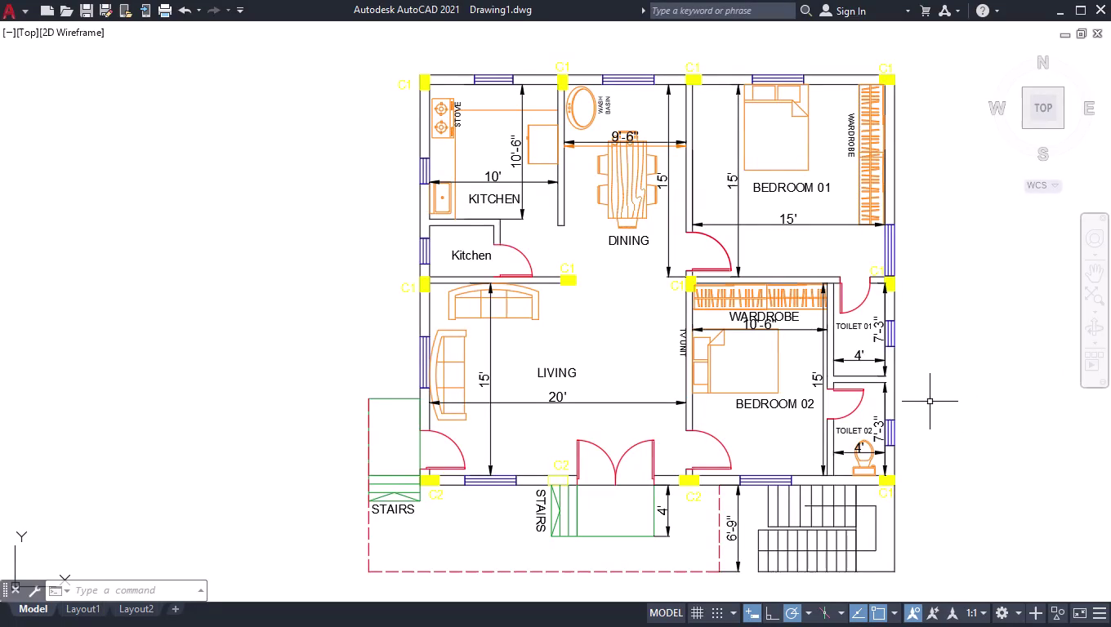
Add a 32' vertical linear dimension between the top-right and bottom-right C1 columns.
key(ctrl+0)
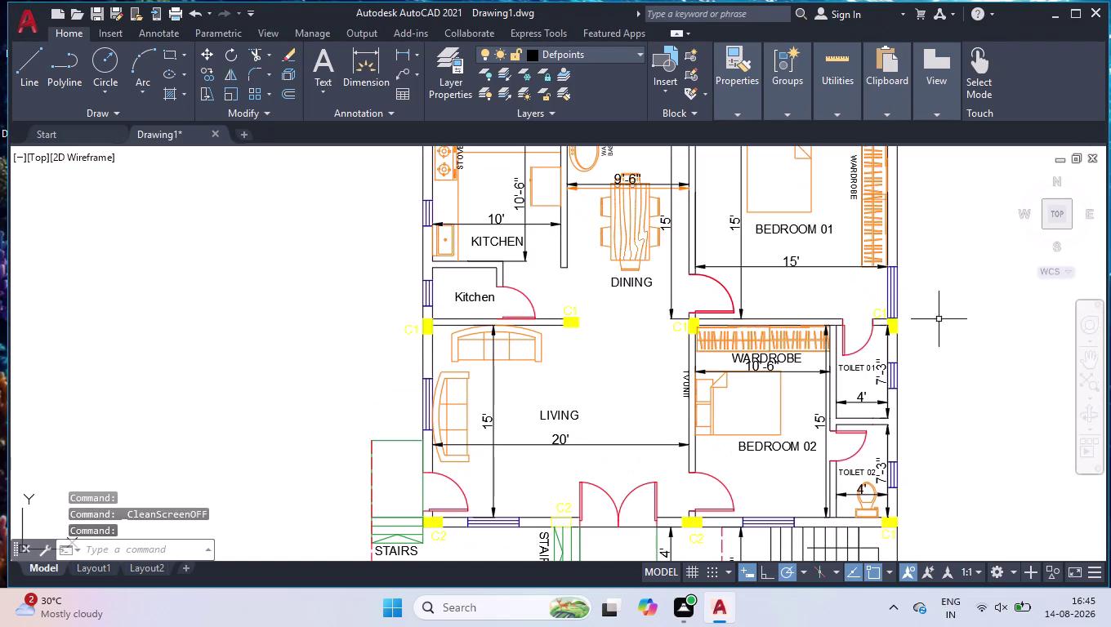
key(ctrl+0)
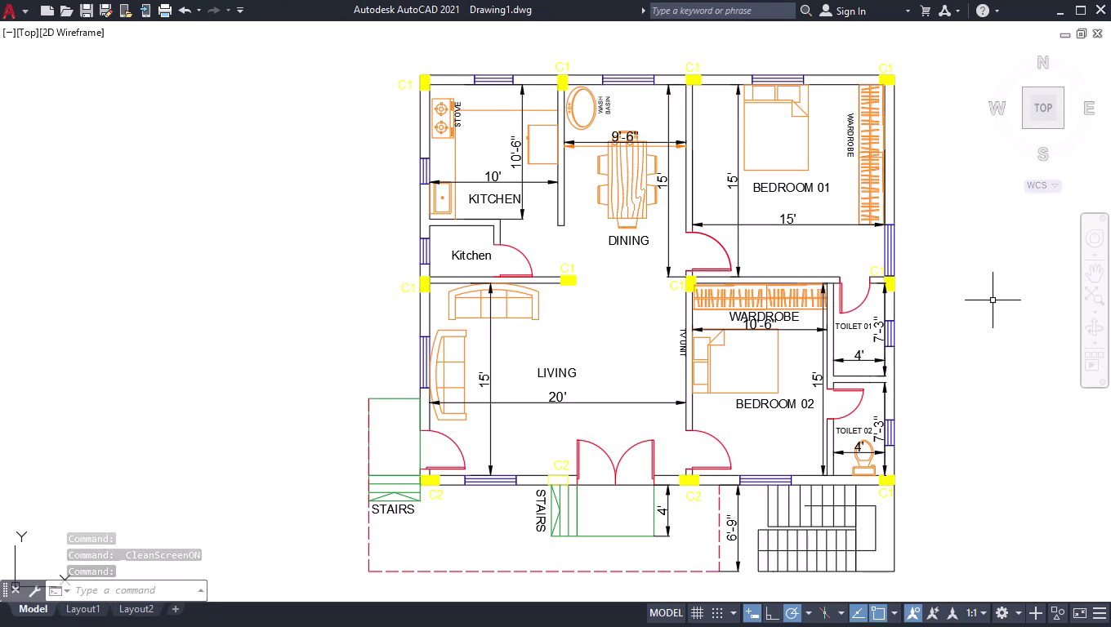
text(D)
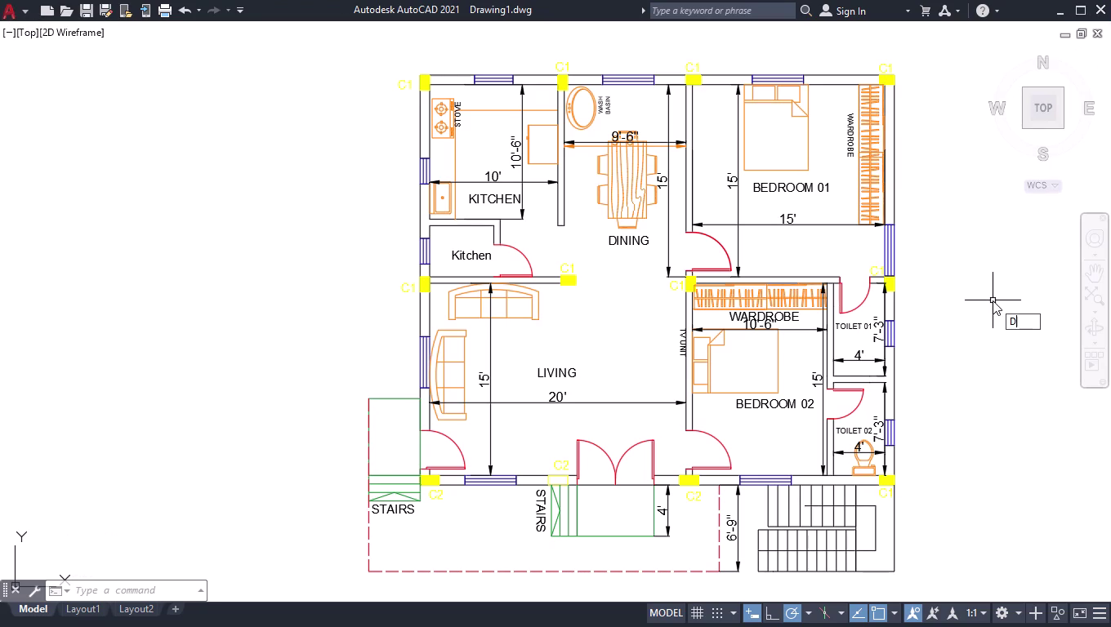
text(LI)
key(Return)
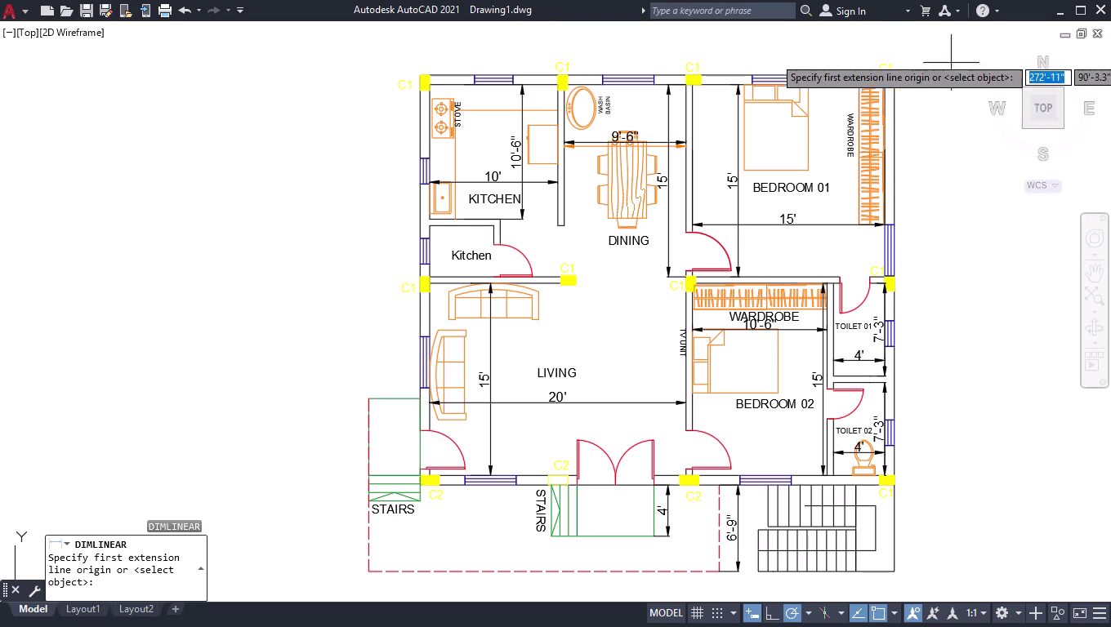
scroll(up, 3)
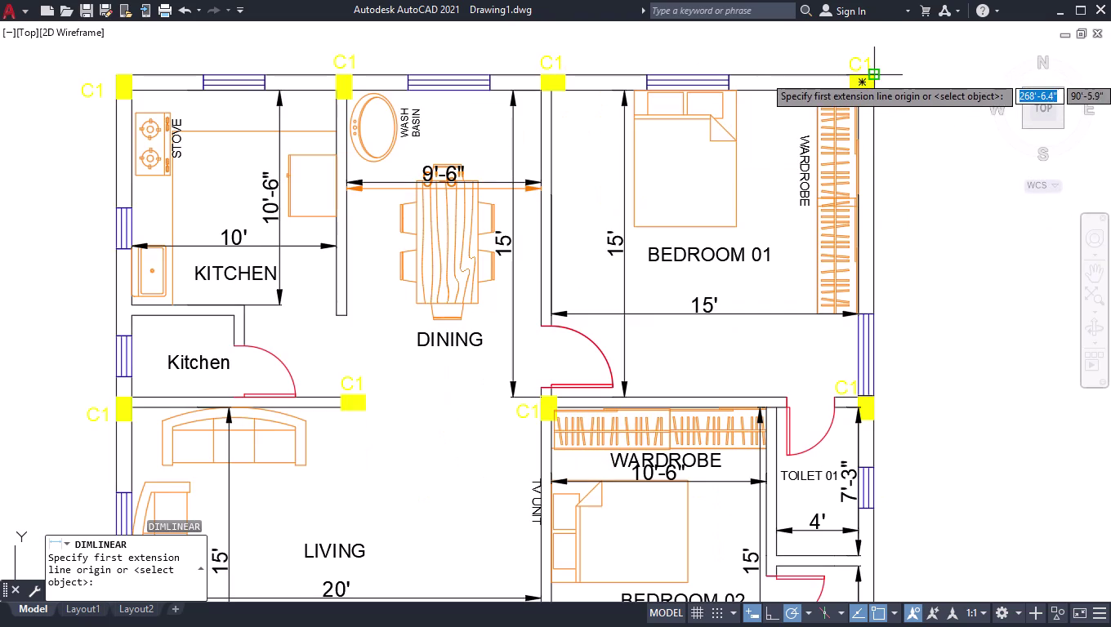
click(875, 76)
scroll(down, 3)
scroll(up, 3)
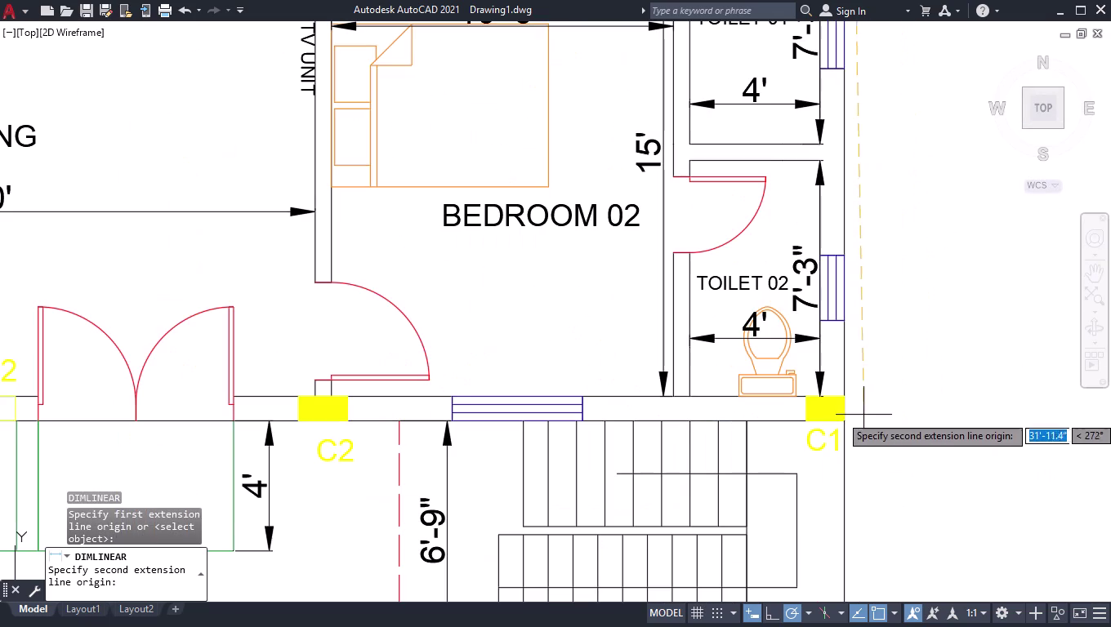
scroll(up, 3)
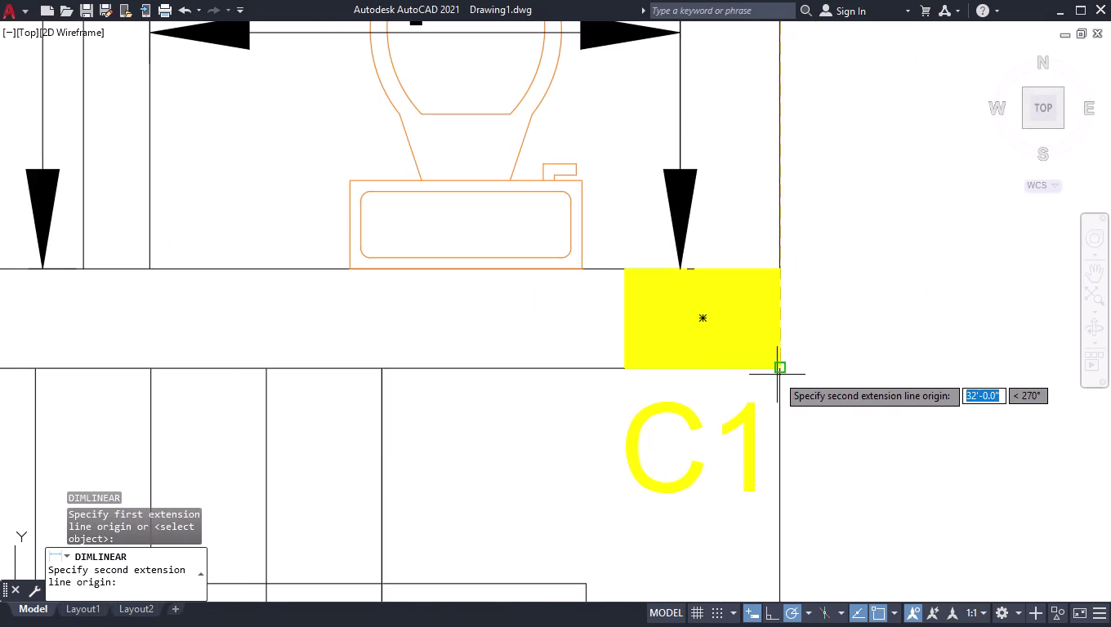
click(779, 374)
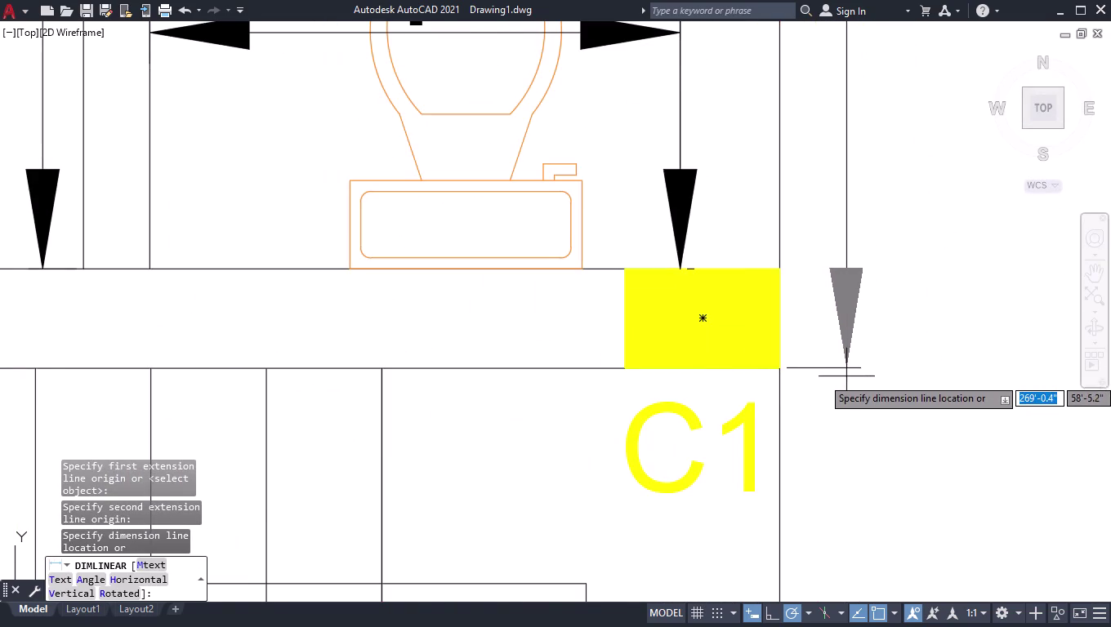
scroll(down, 3)
scroll(down, 3)
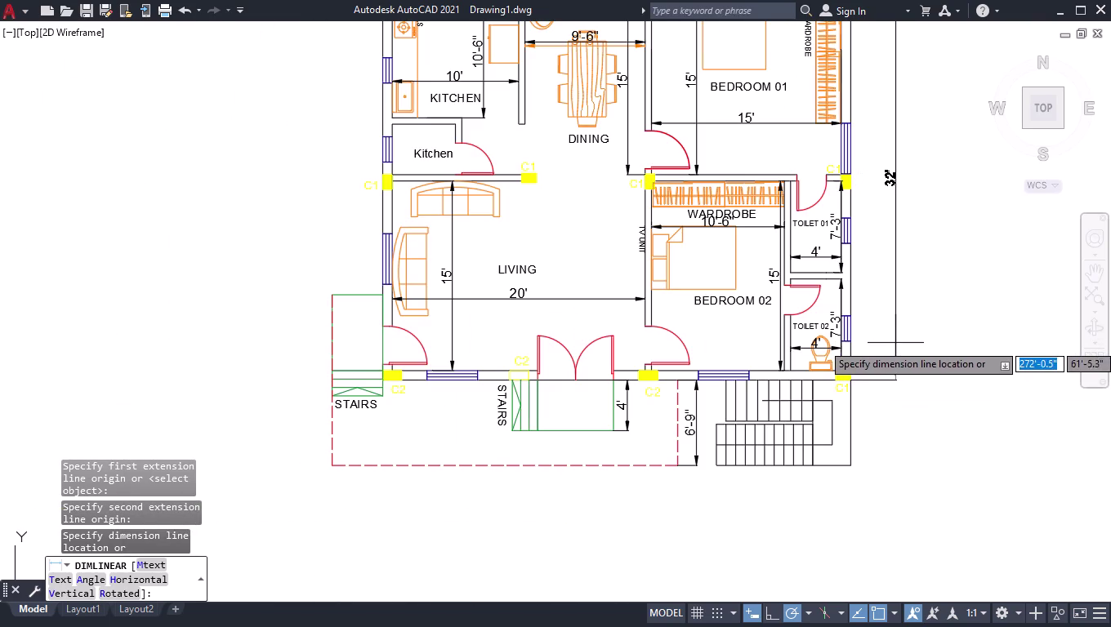
click(896, 343)
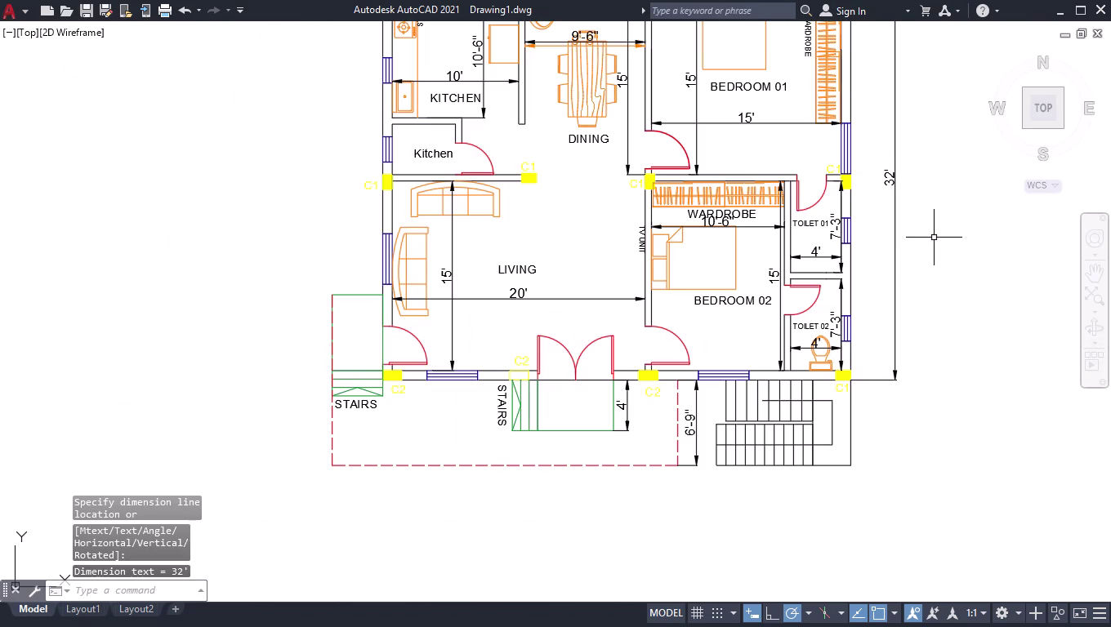
Change the 32' dimension's colour to magenta in Properties.
click(930, 224)
click(859, 405)
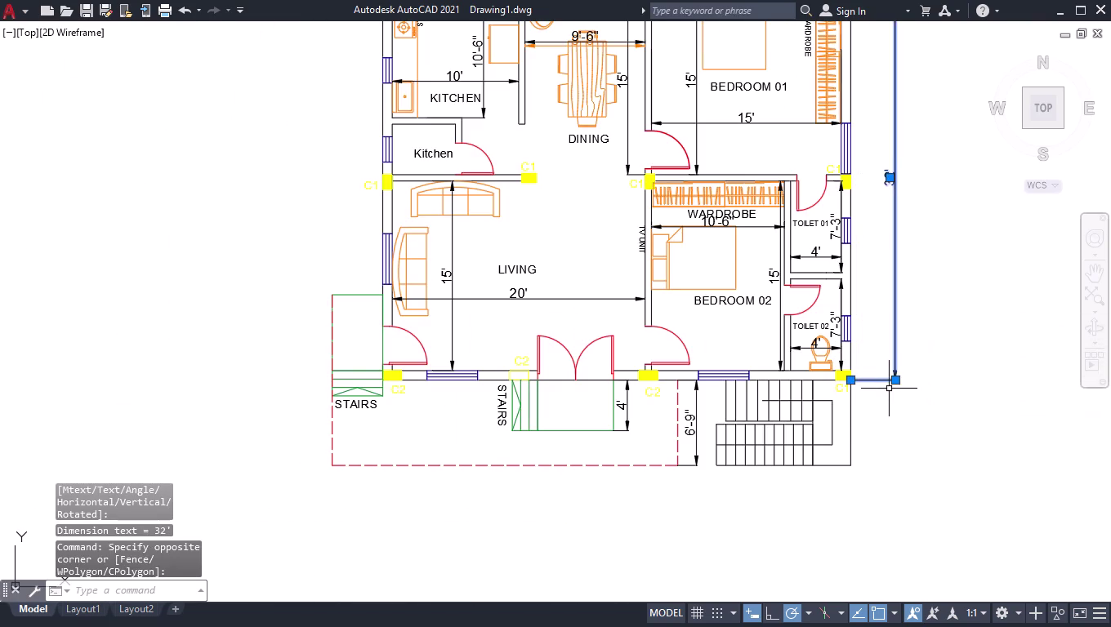
key(ctrl+1)
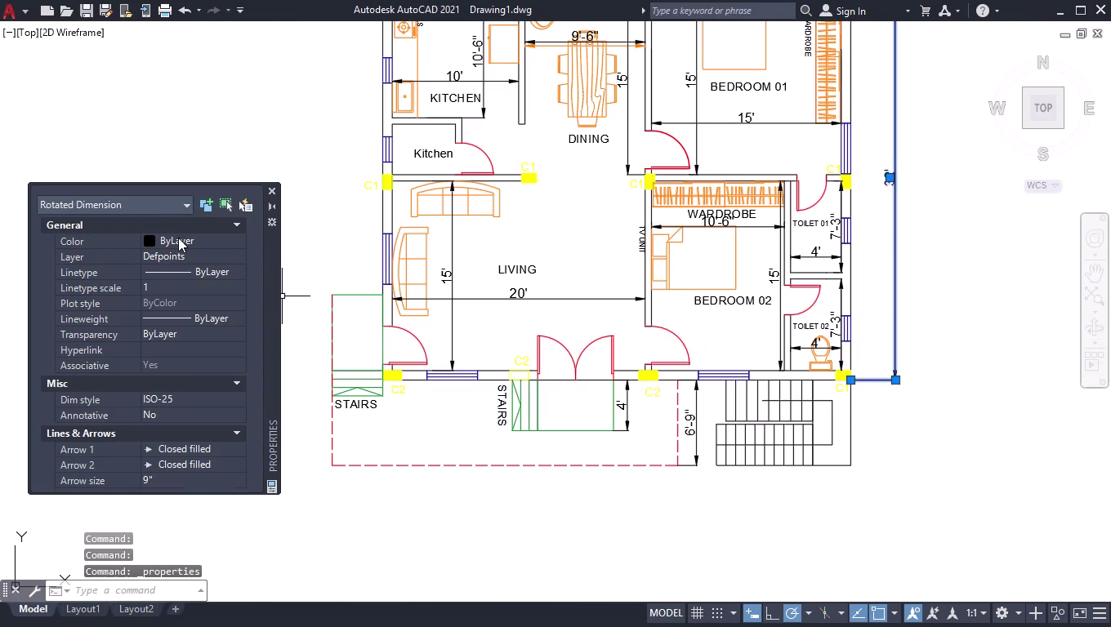
click(178, 238)
click(189, 238)
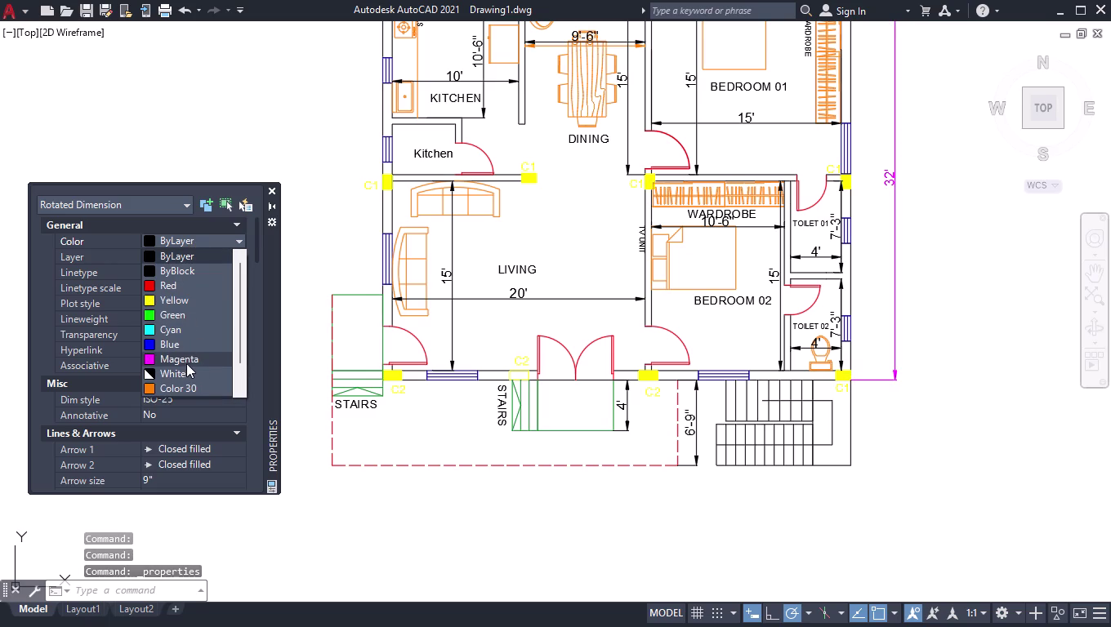
click(192, 357)
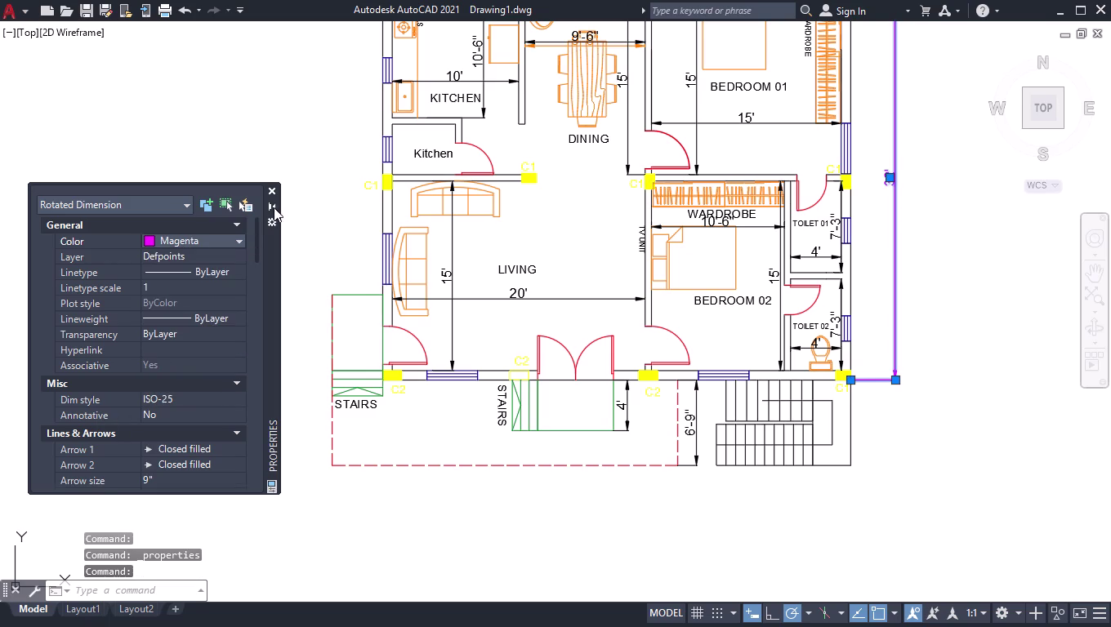
click(272, 189)
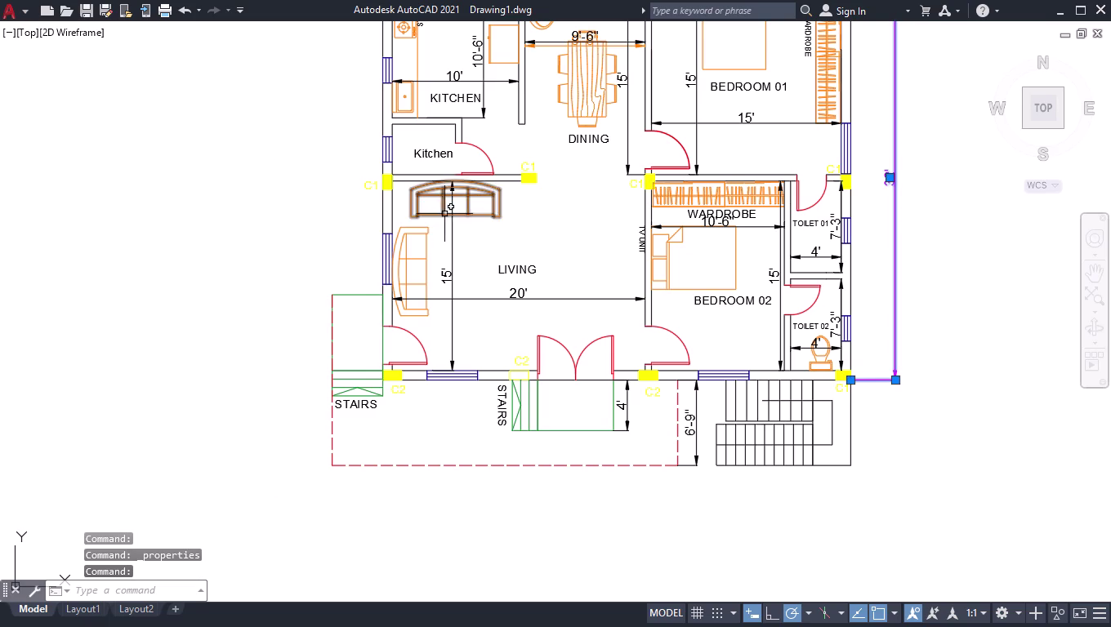
scroll(down, 3)
scroll(up, 3)
scroll(up, 3)
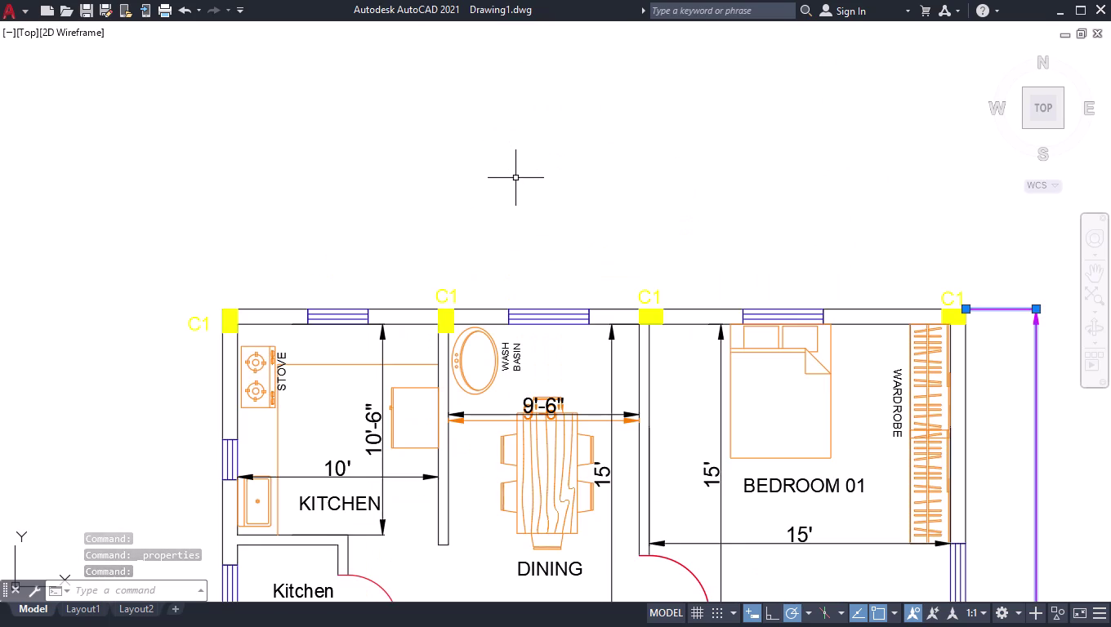
text(DLI)
key(Return)
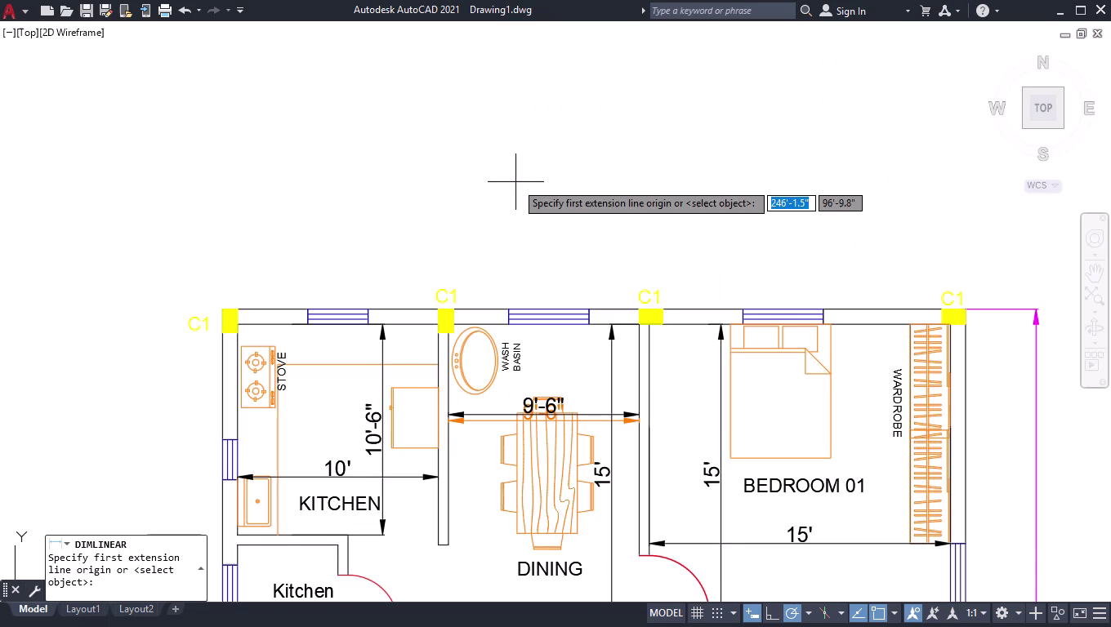
click(221, 306)
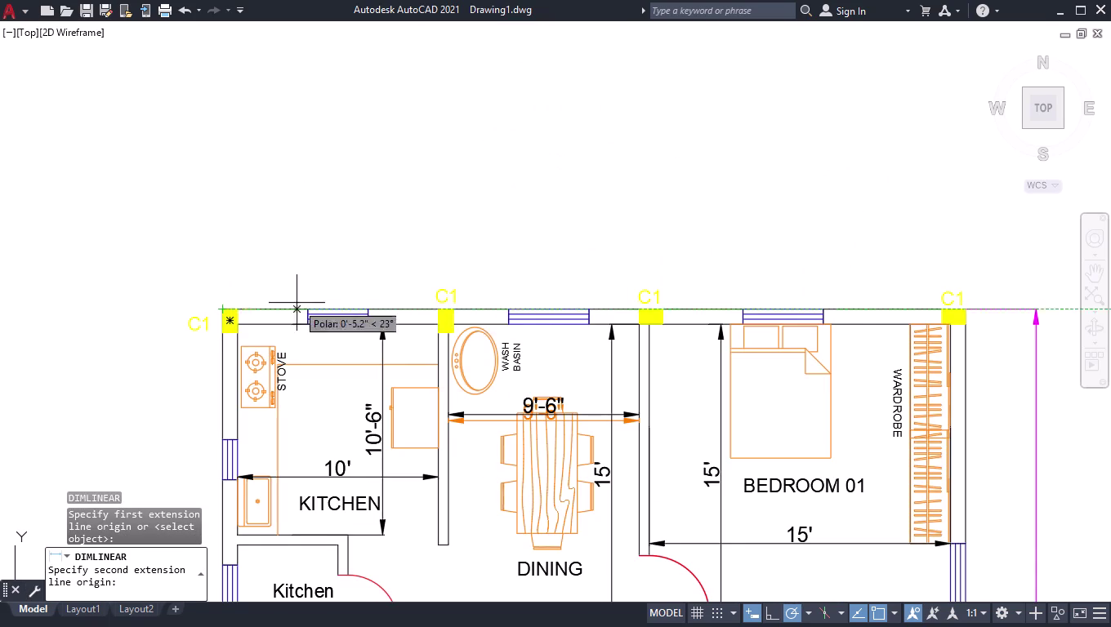
scroll(up, 3)
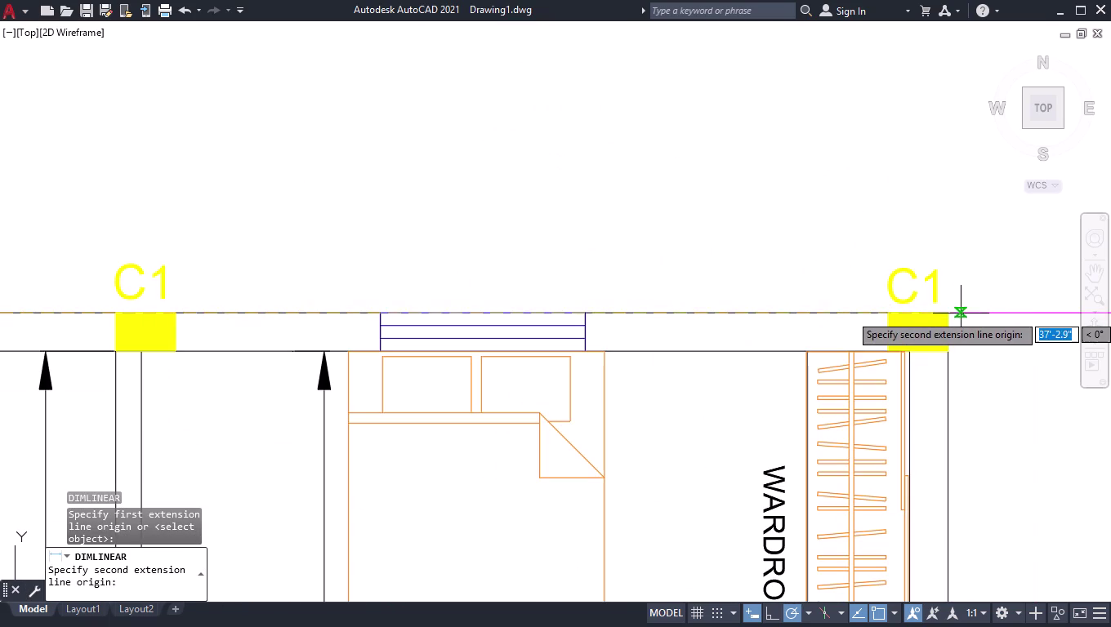
click(952, 314)
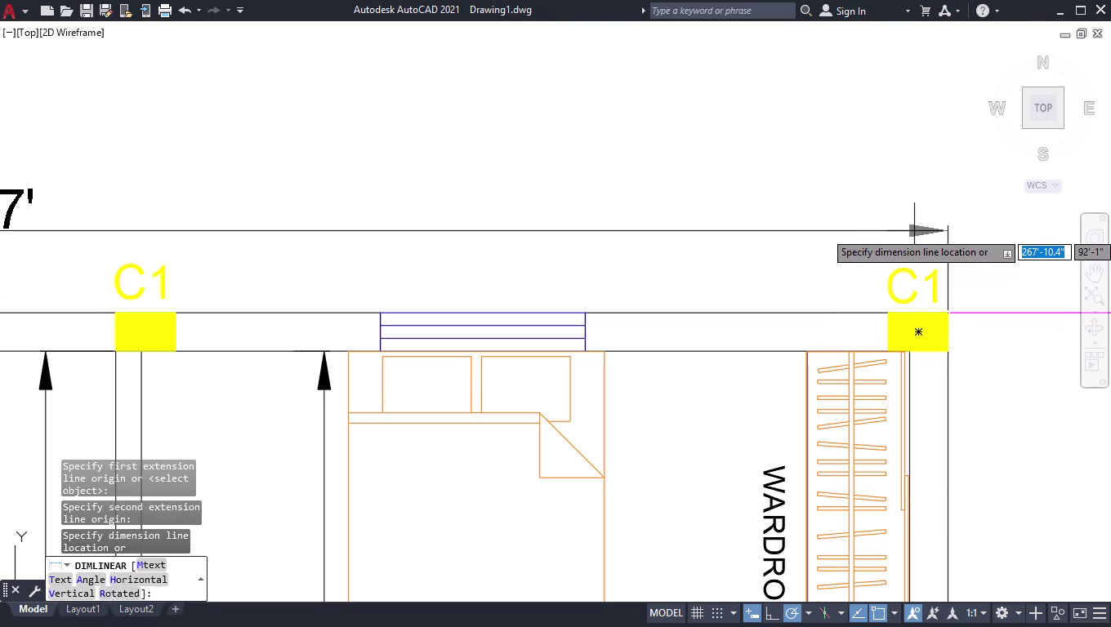
scroll(down, 3)
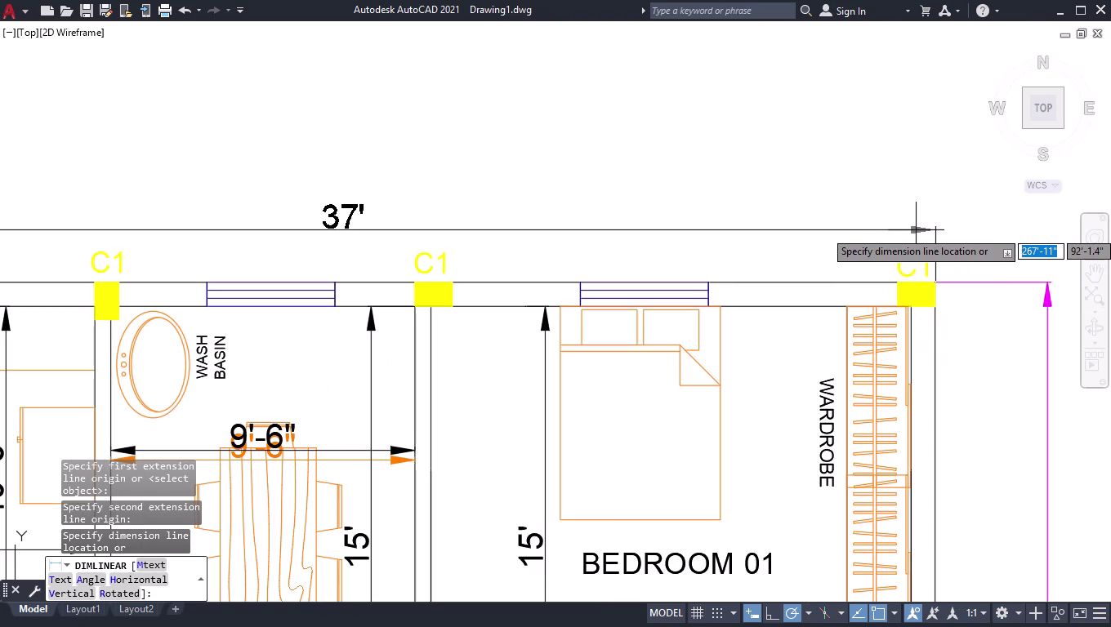
click(916, 231)
click(668, 184)
click(631, 246)
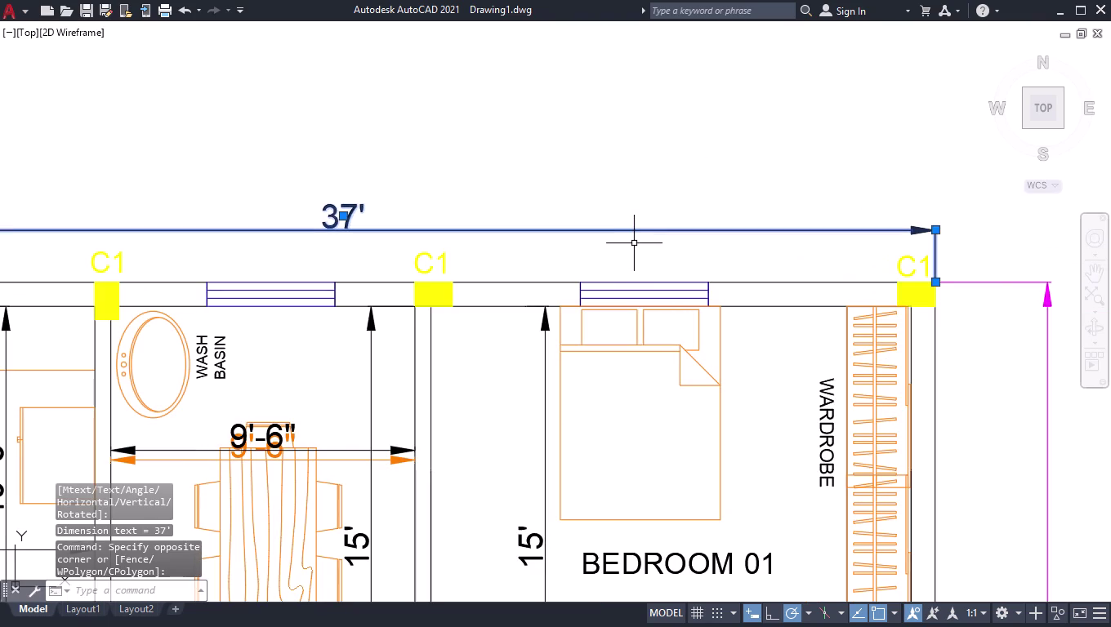
key(ctrl+1)
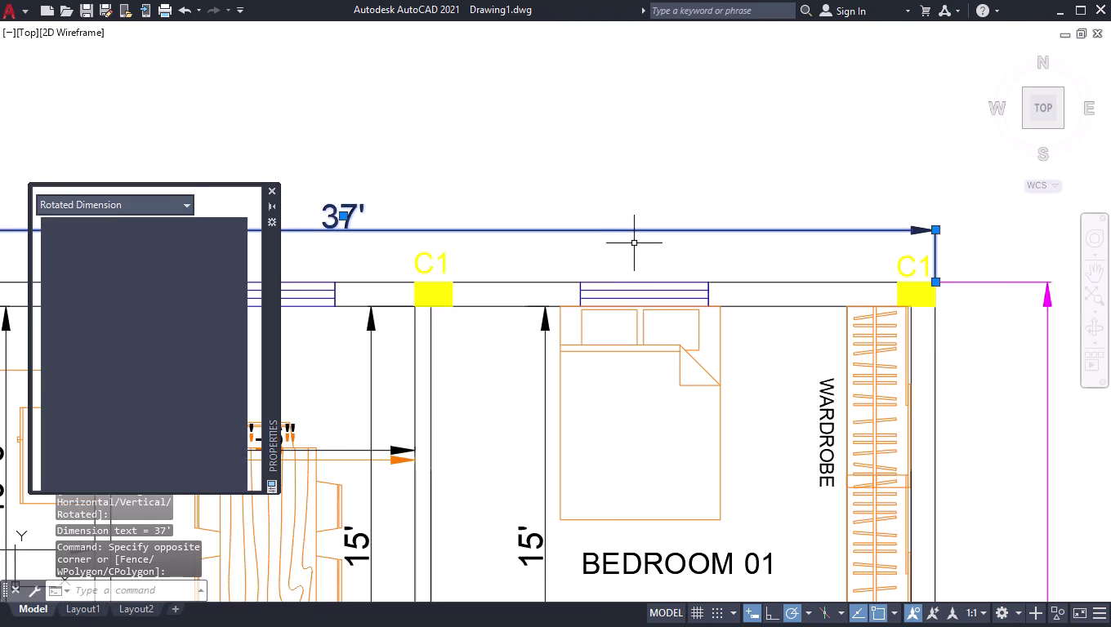
double_click(229, 239)
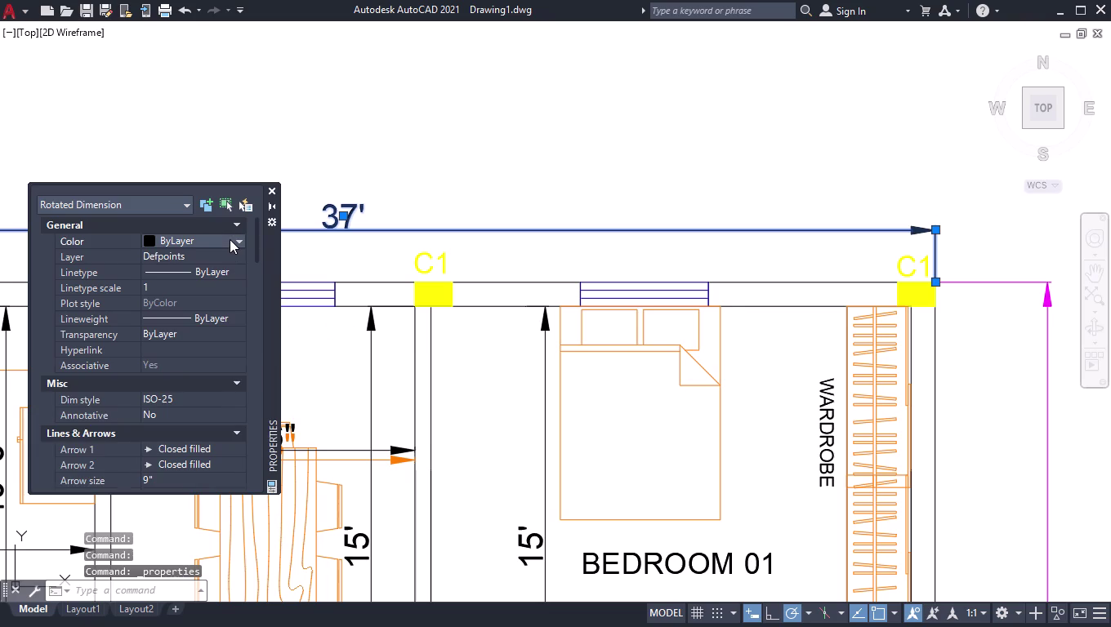
click(169, 365)
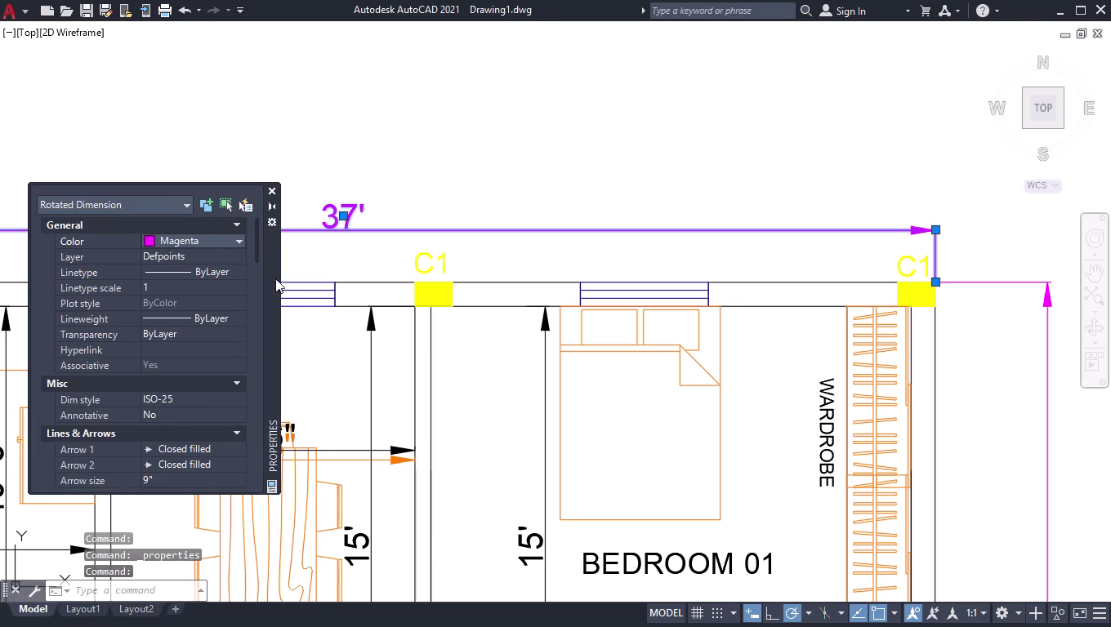
click(269, 189)
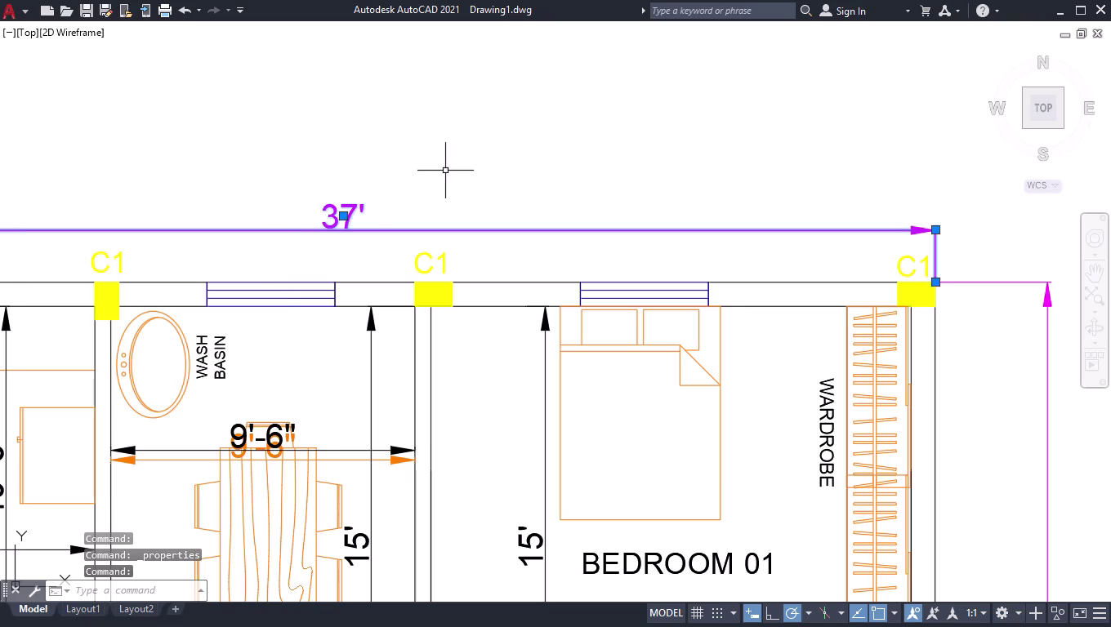
click(459, 160)
click(384, 249)
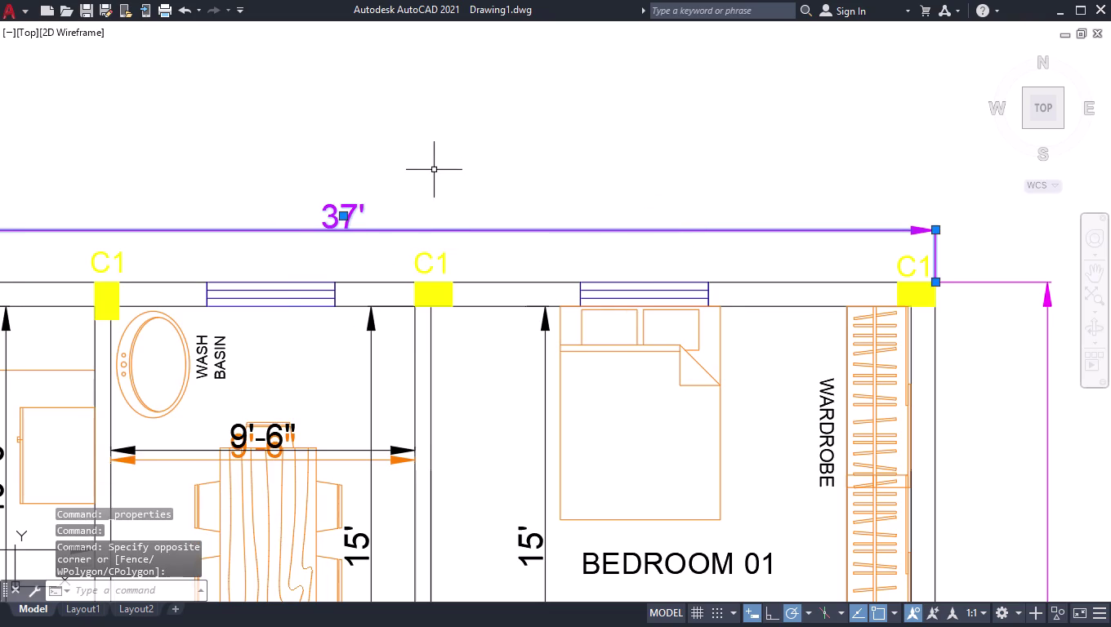
click(434, 170)
click(295, 224)
click(370, 187)
click(319, 259)
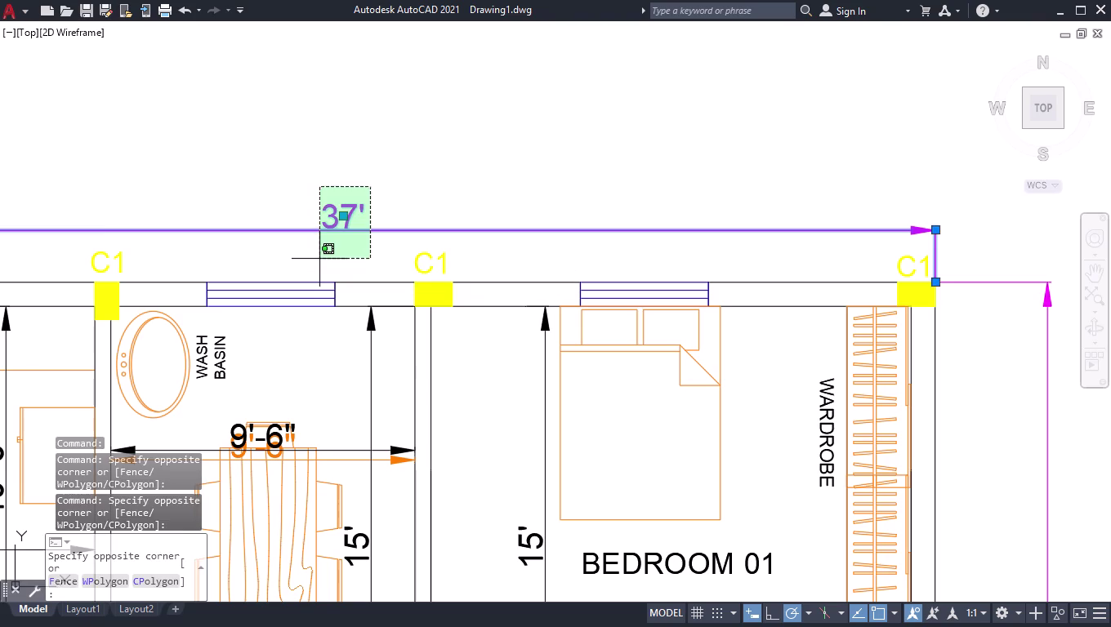
scroll(down, 3)
scroll(down, 3)
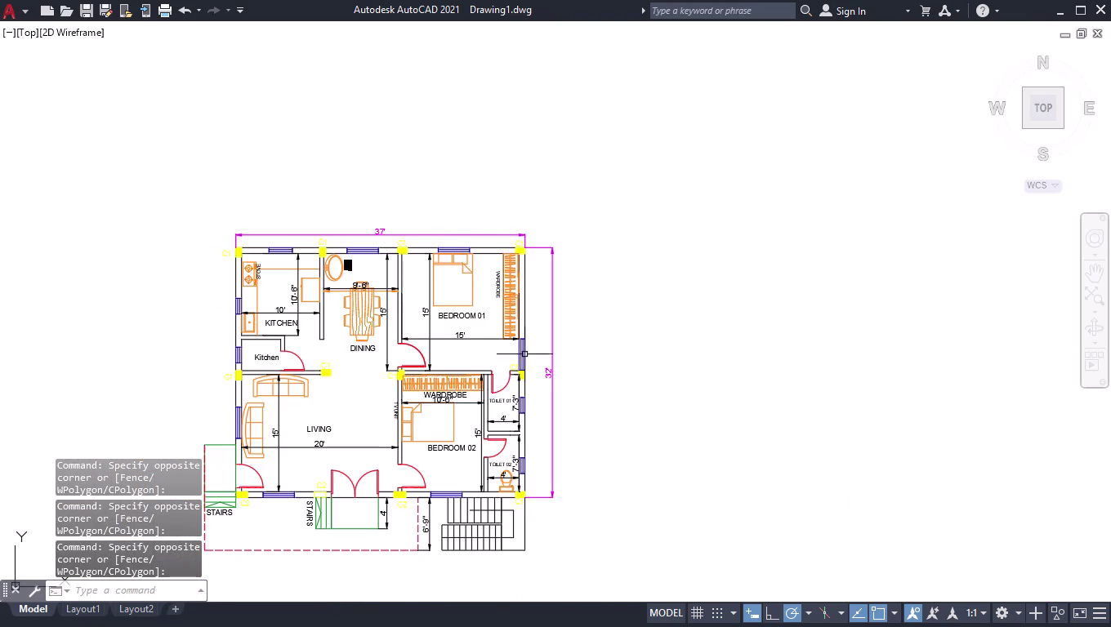
Start the plot outline beside the plan with a 45' first edge.
scroll(down, 3)
scroll(up, 3)
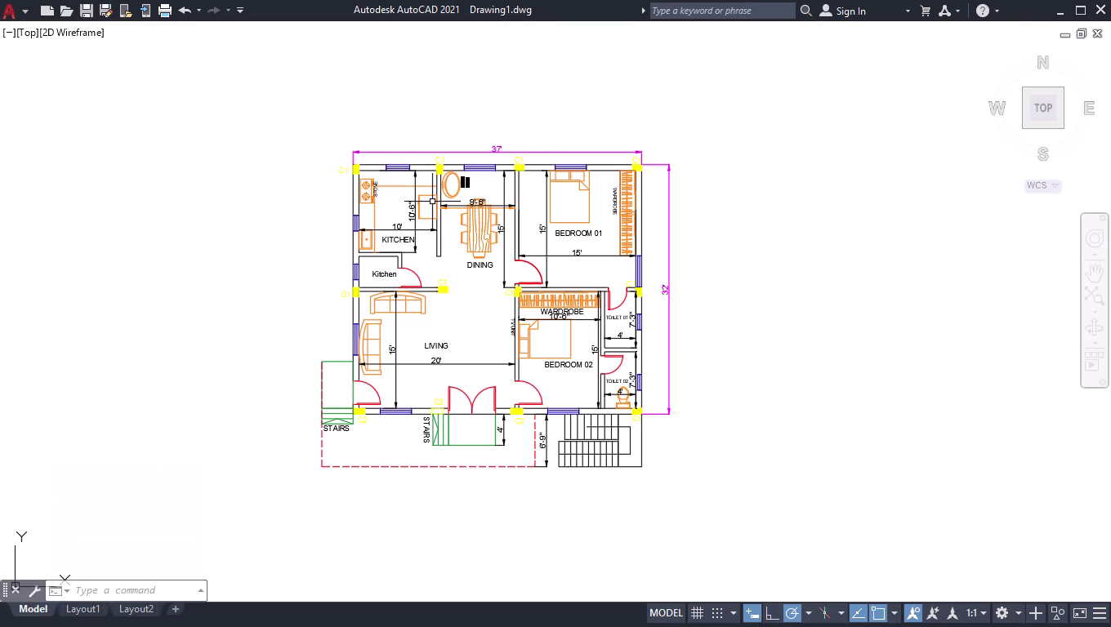
key(l)
key(Return)
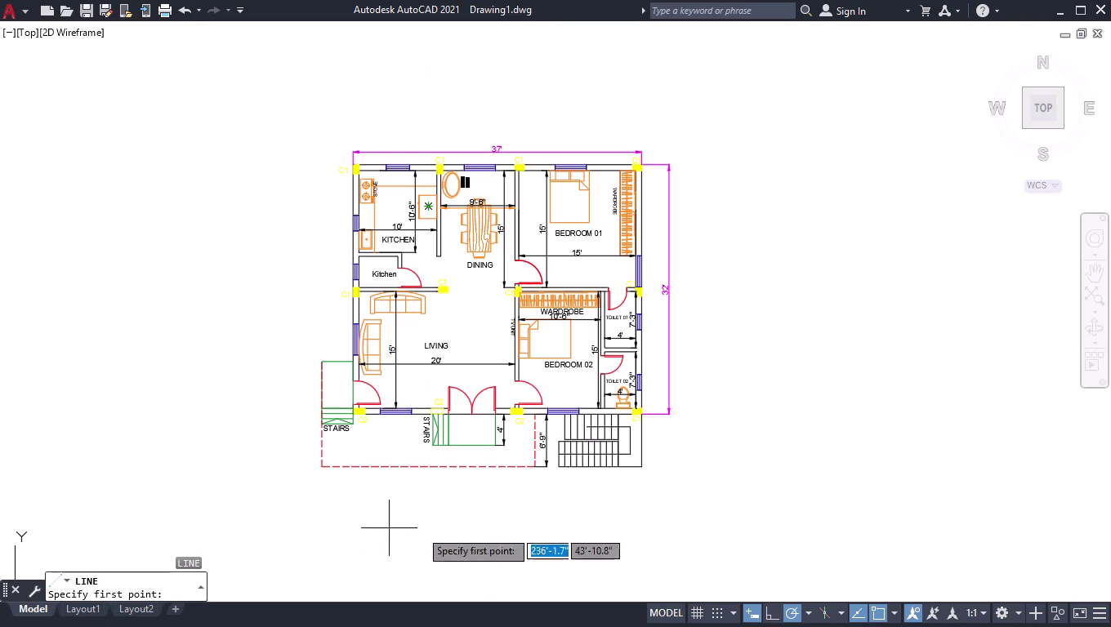
scroll(down, 3)
scroll(up, 3)
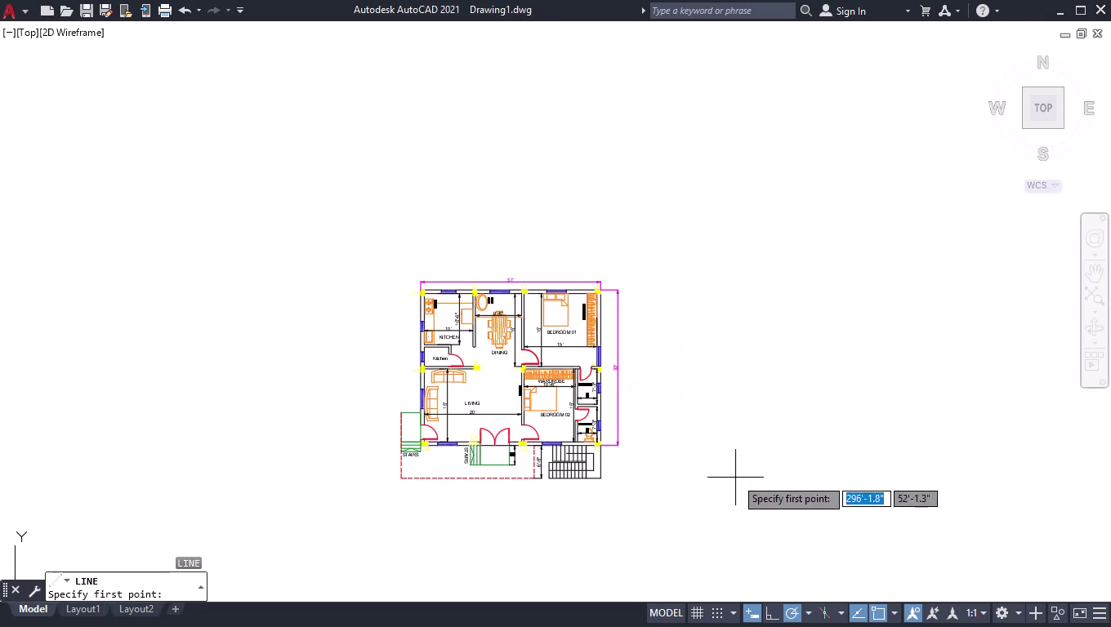
click(735, 478)
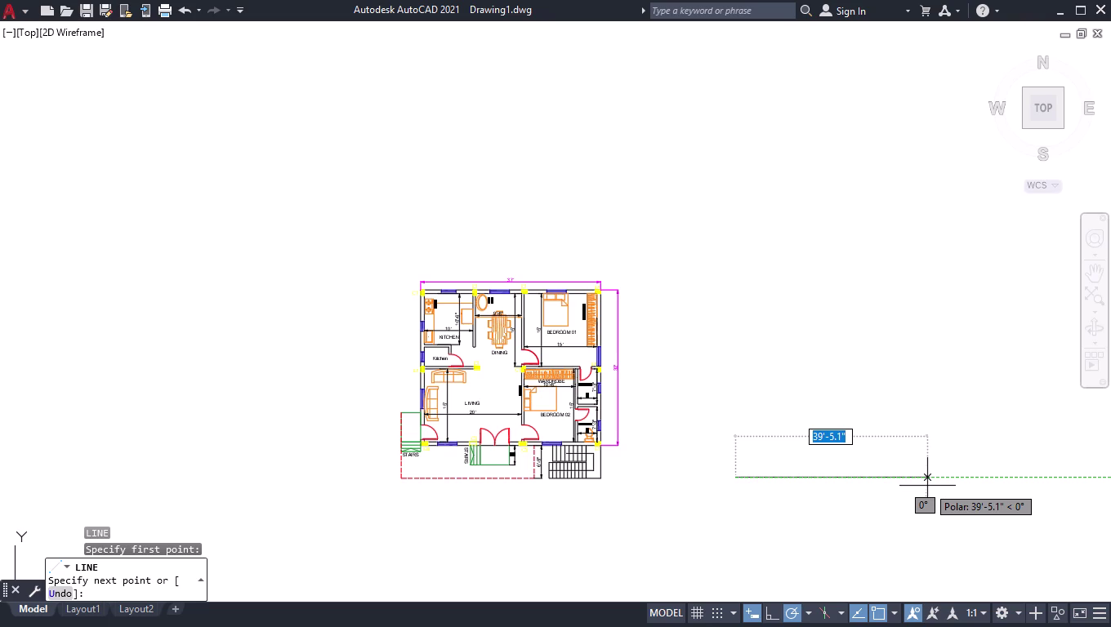
text(45)
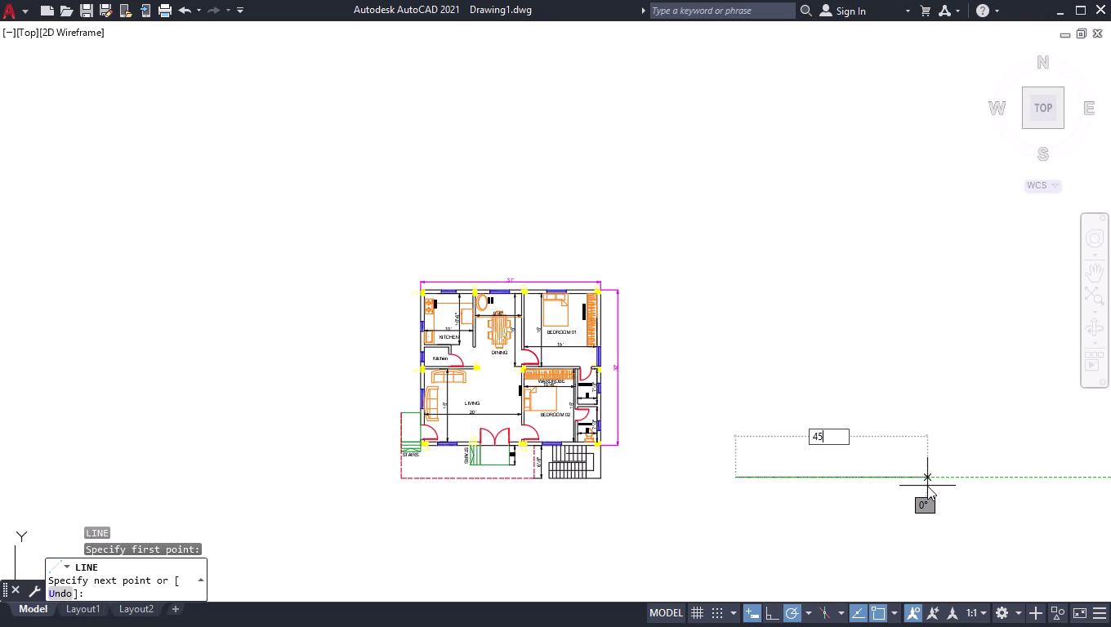
text(')
key(Return)
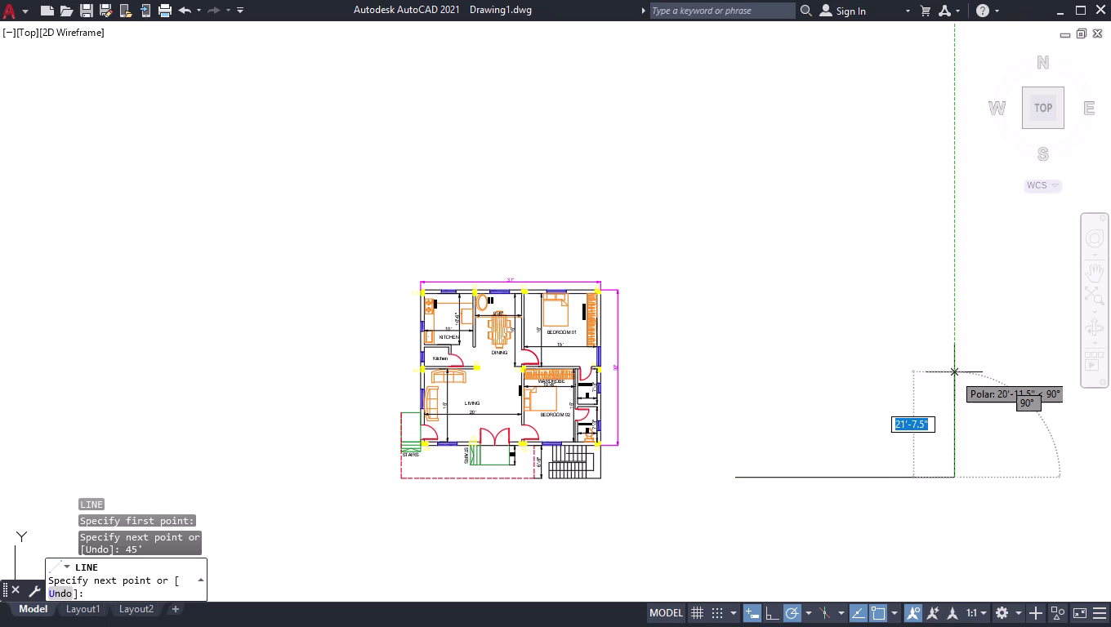
With Ortho on, add the 47'5" and 43' edges and close at the start corner.
click(778, 624)
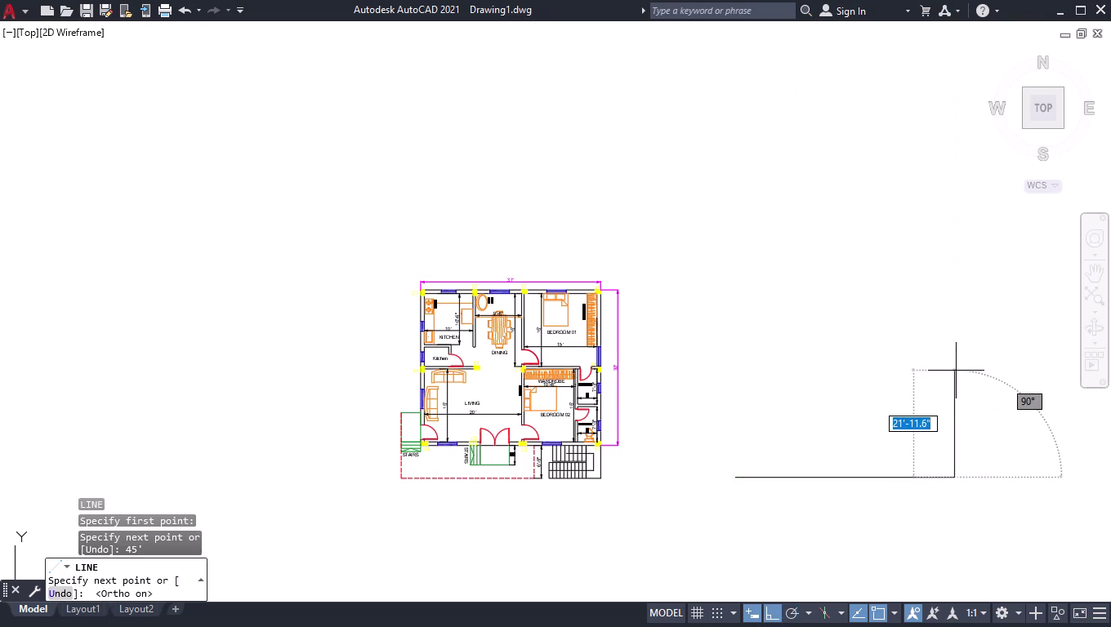
text(47)
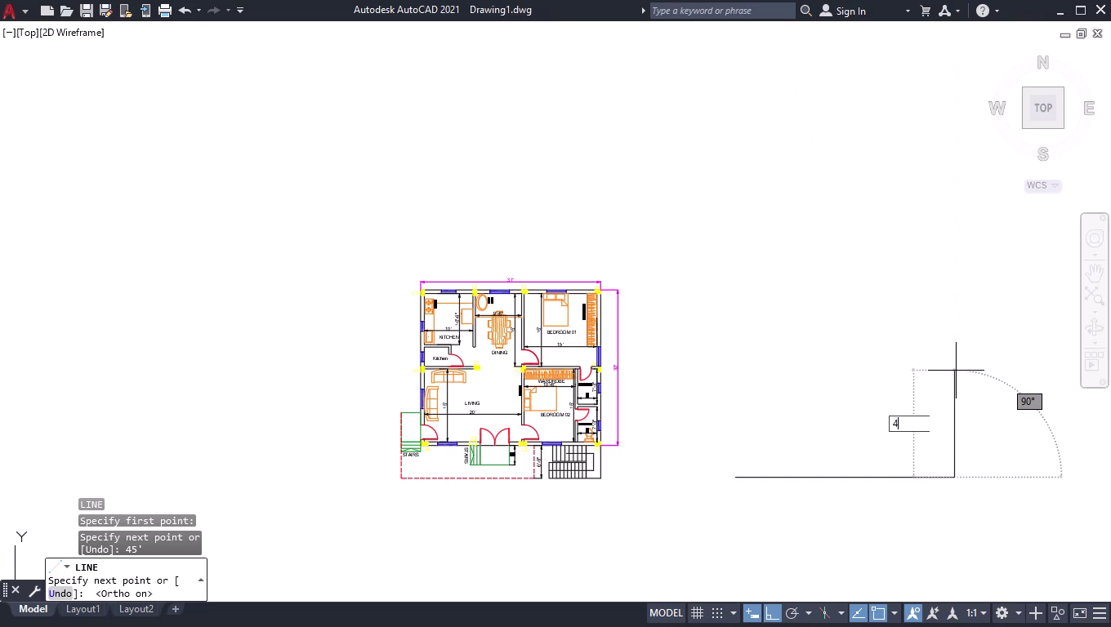
text('5")
key(Return)
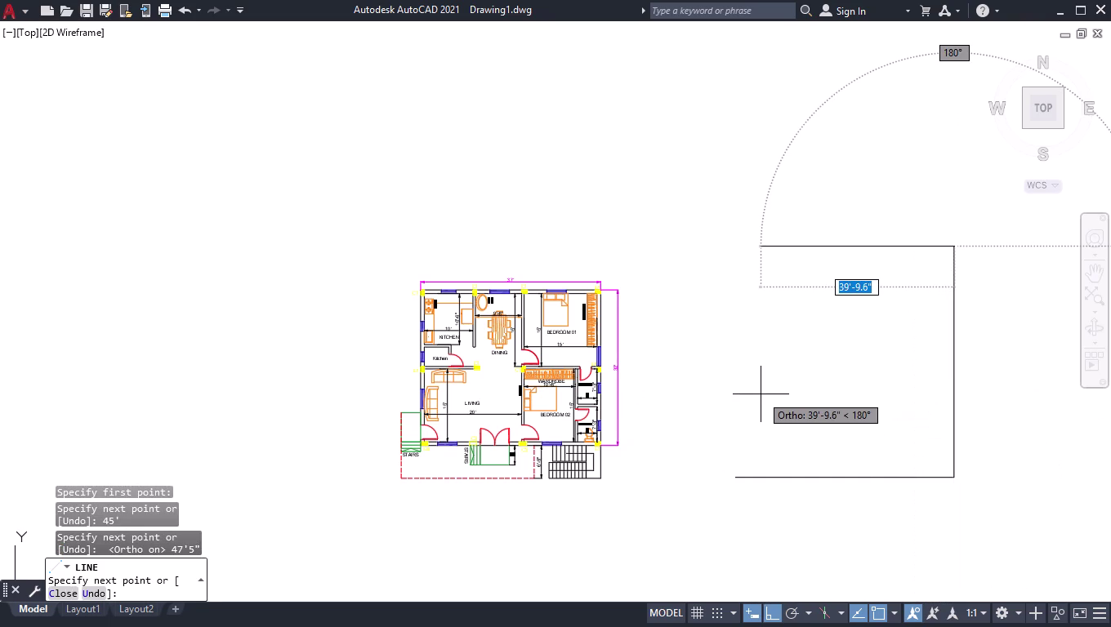
text(43')
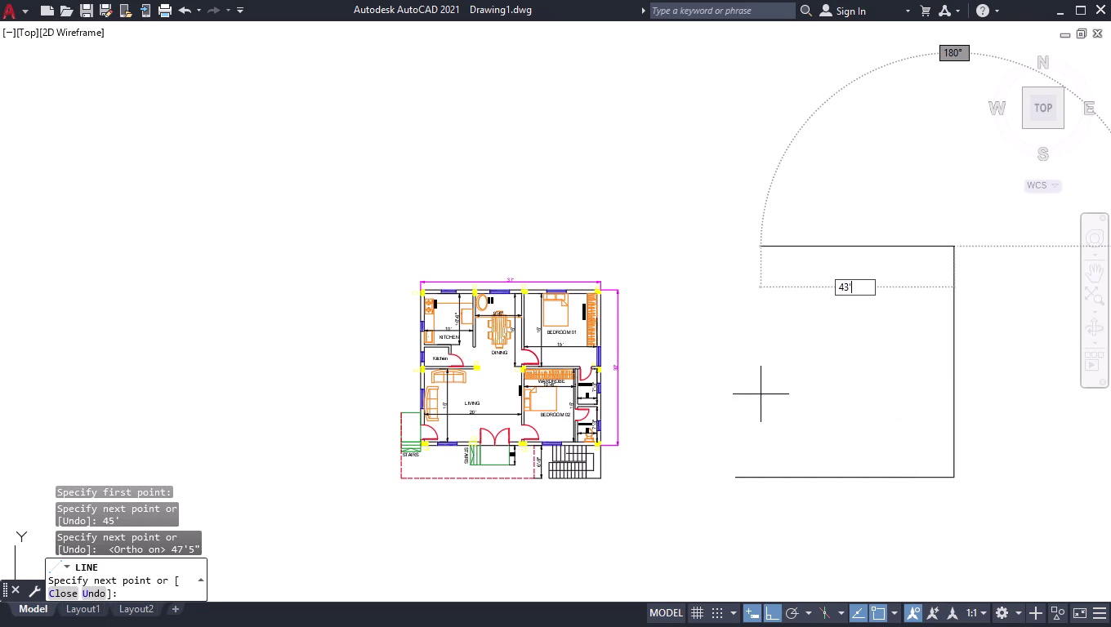
key(Return)
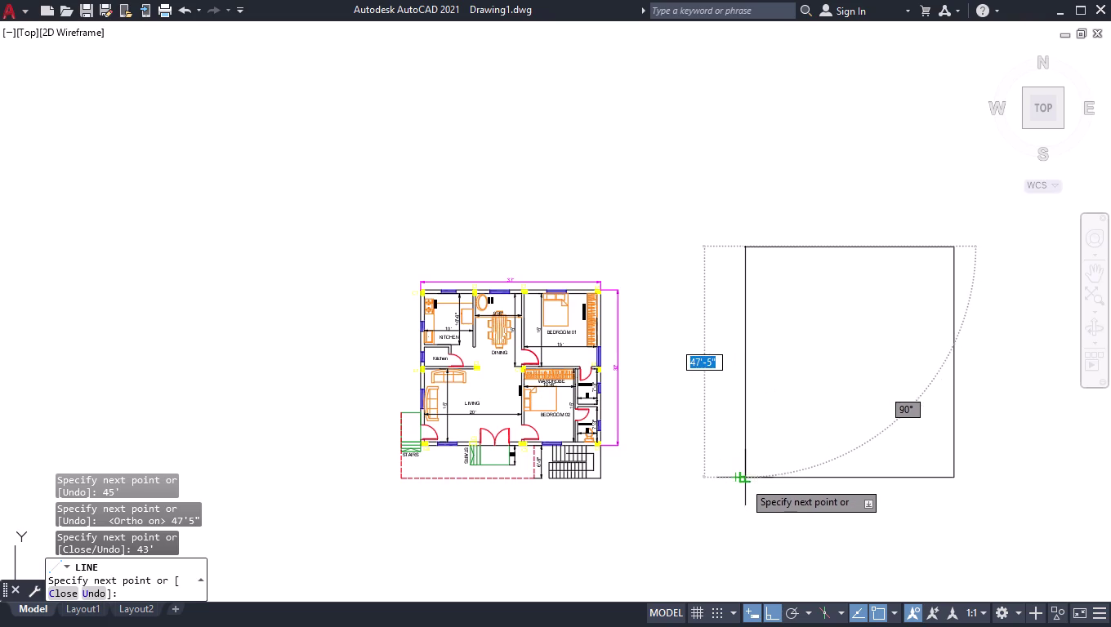
click(737, 475)
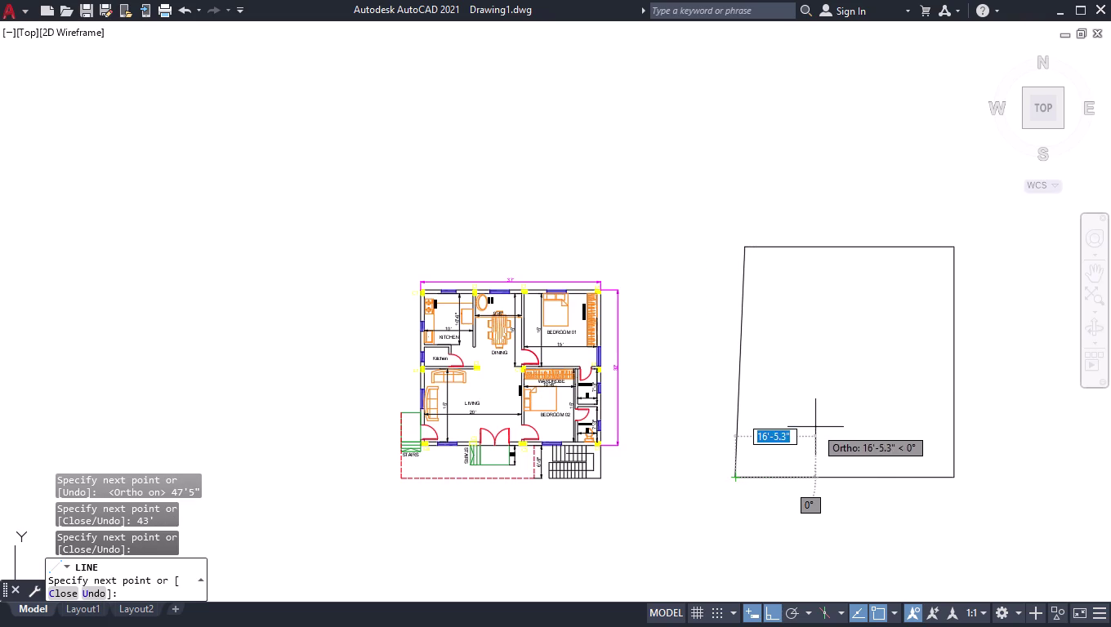
key(space)
scroll(up, 3)
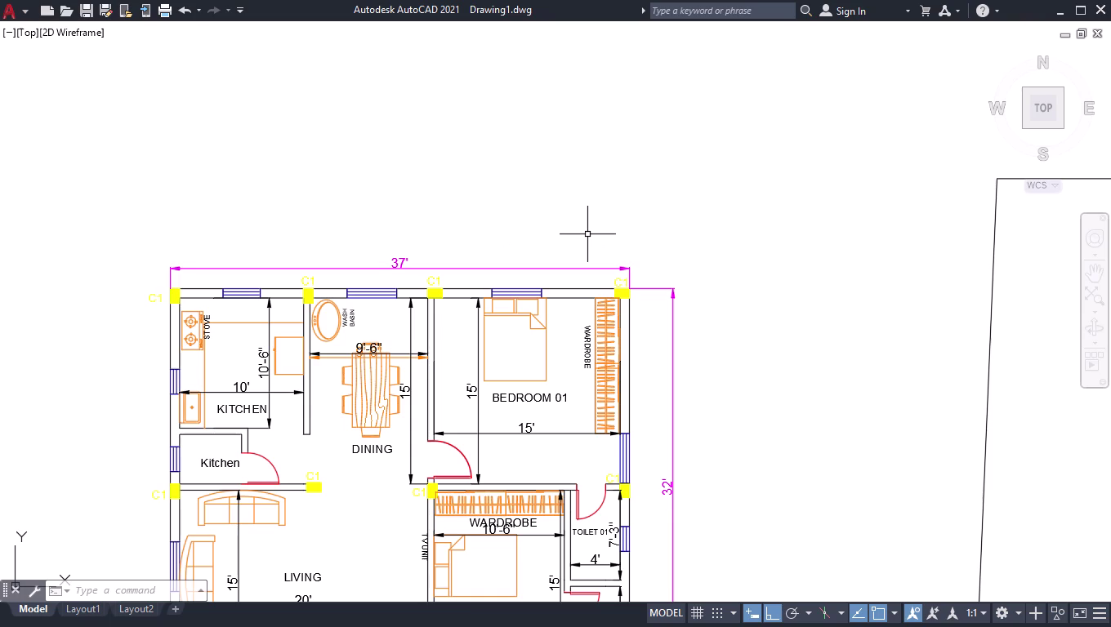
Offset one plot outline edge by 3'.
text(OFF)
key(Return)
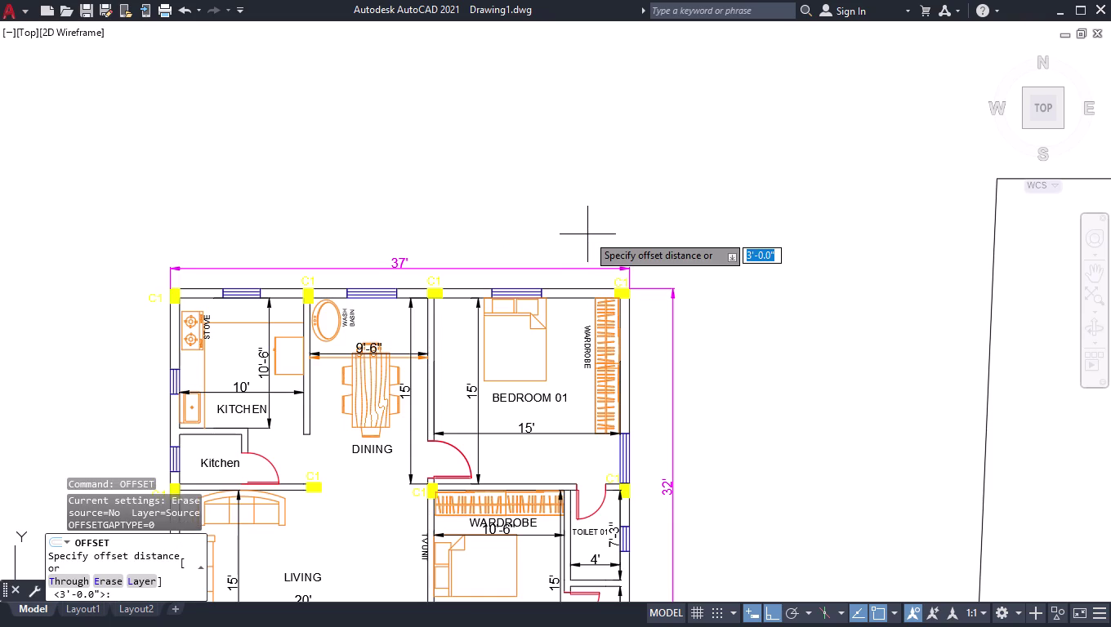
text(3')
key(Return)
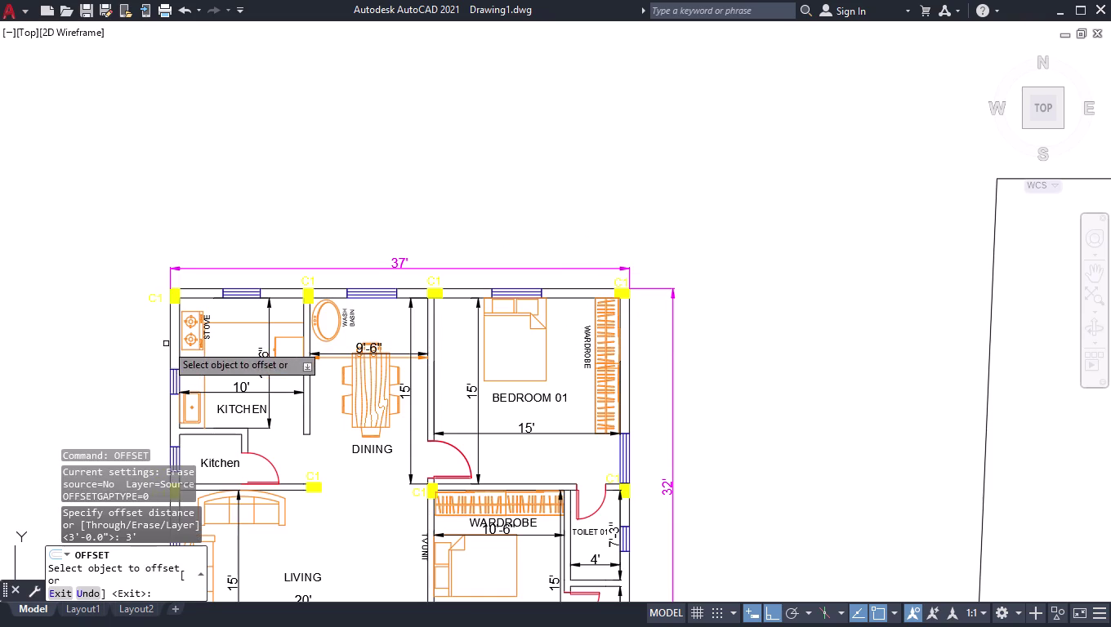
click(172, 337)
click(113, 337)
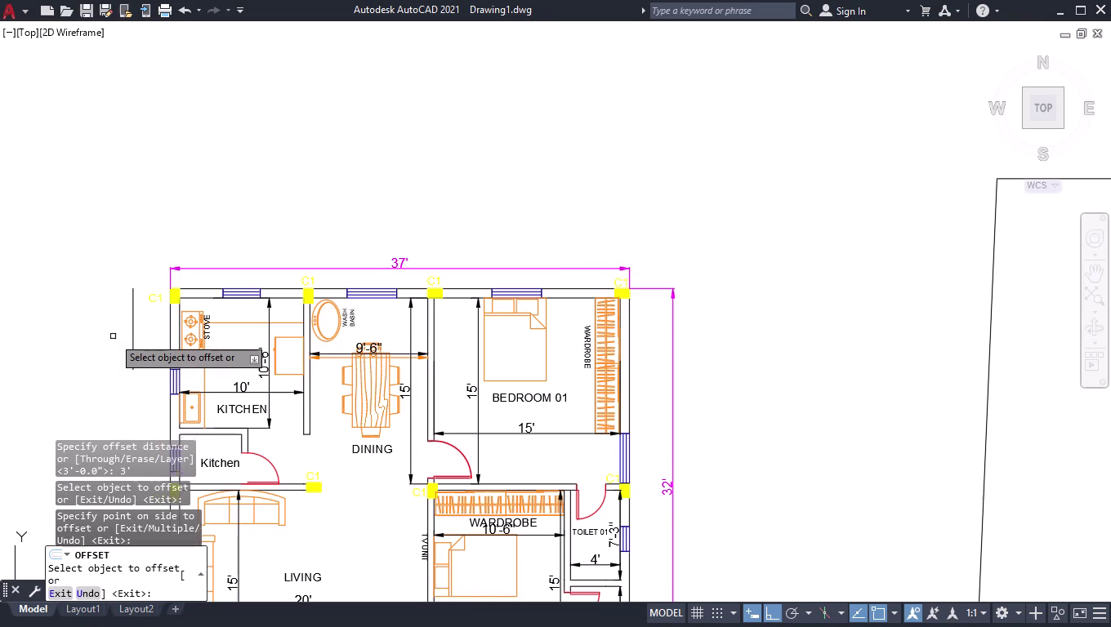
key(space)
scroll(down, 3)
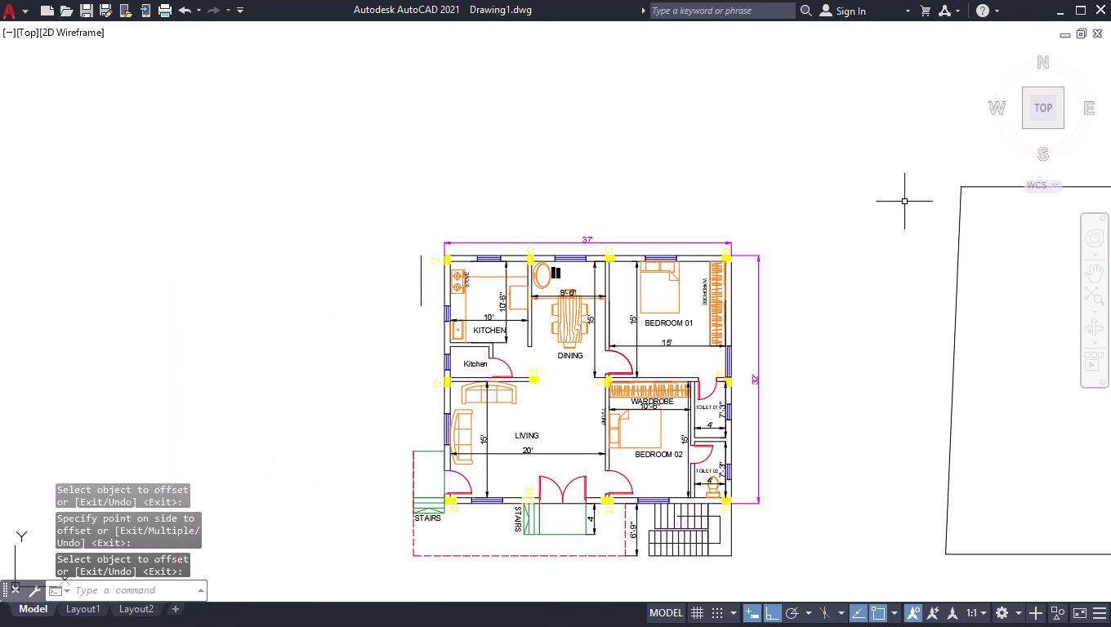
Join the four plot outline lines into one polyline and select it.
click(989, 166)
click(1013, 159)
click(997, 165)
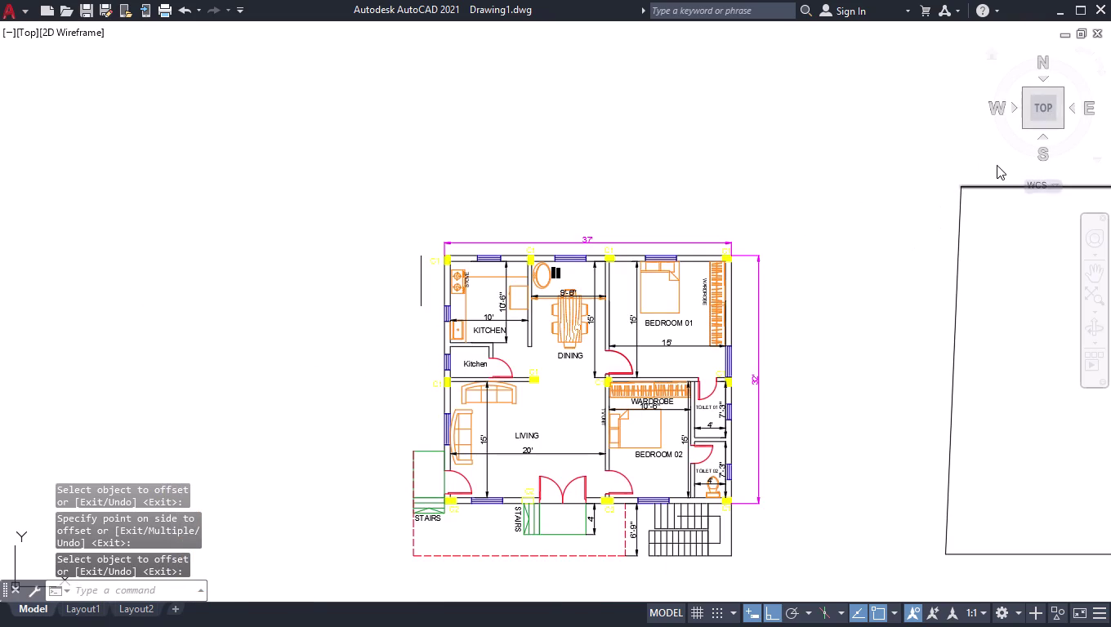
scroll(down, 3)
drag(1020, 260, 1013, 290)
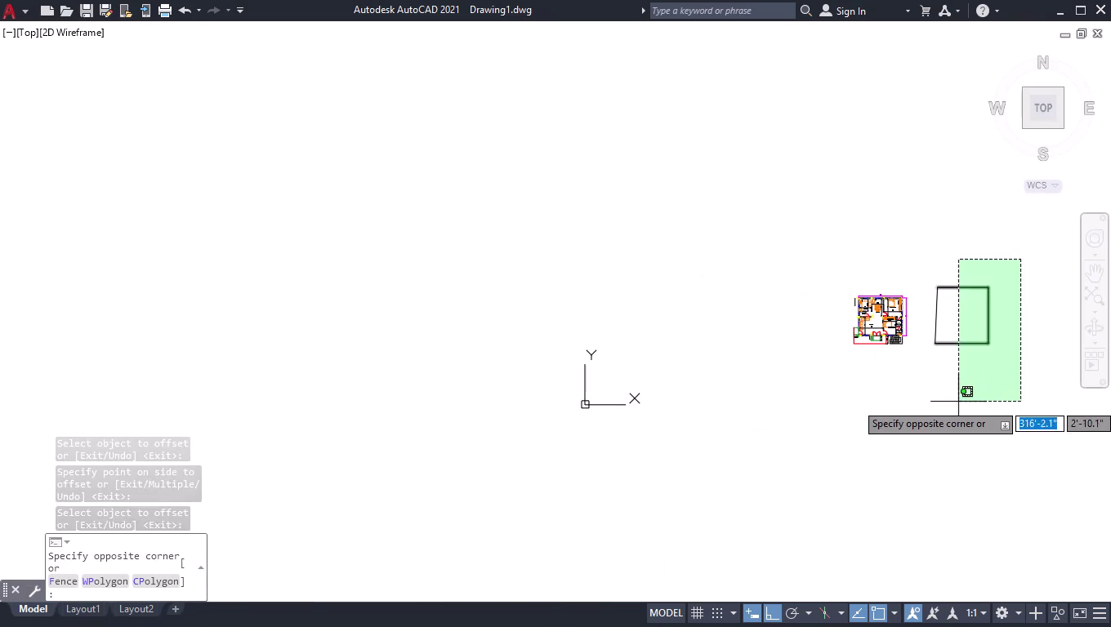
click(927, 401)
key(j)
key(Return)
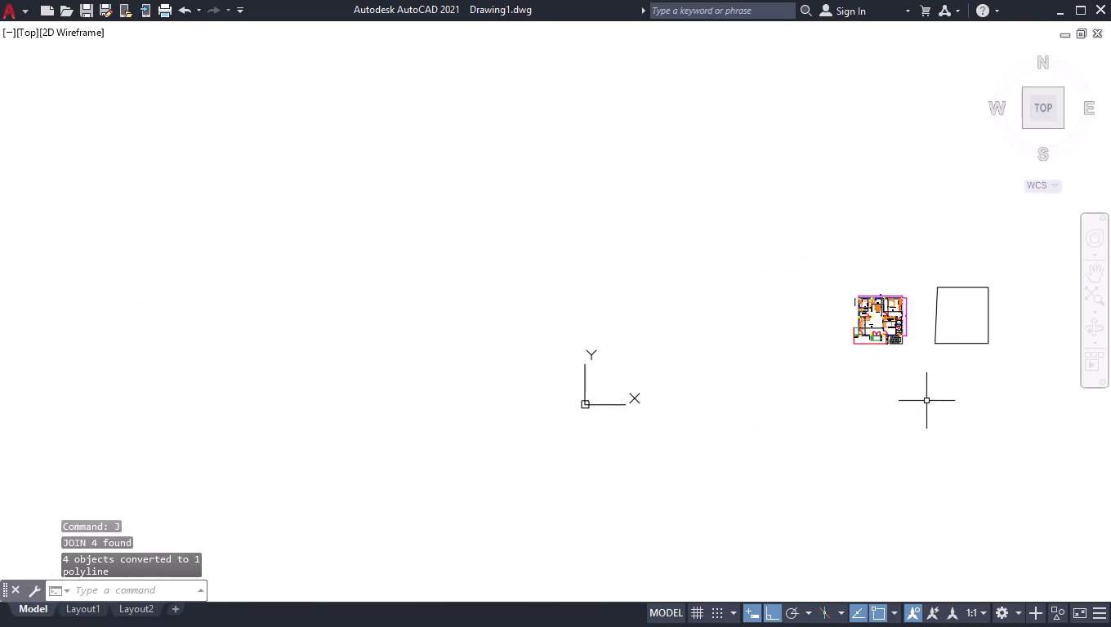
drag(1021, 281, 1012, 292)
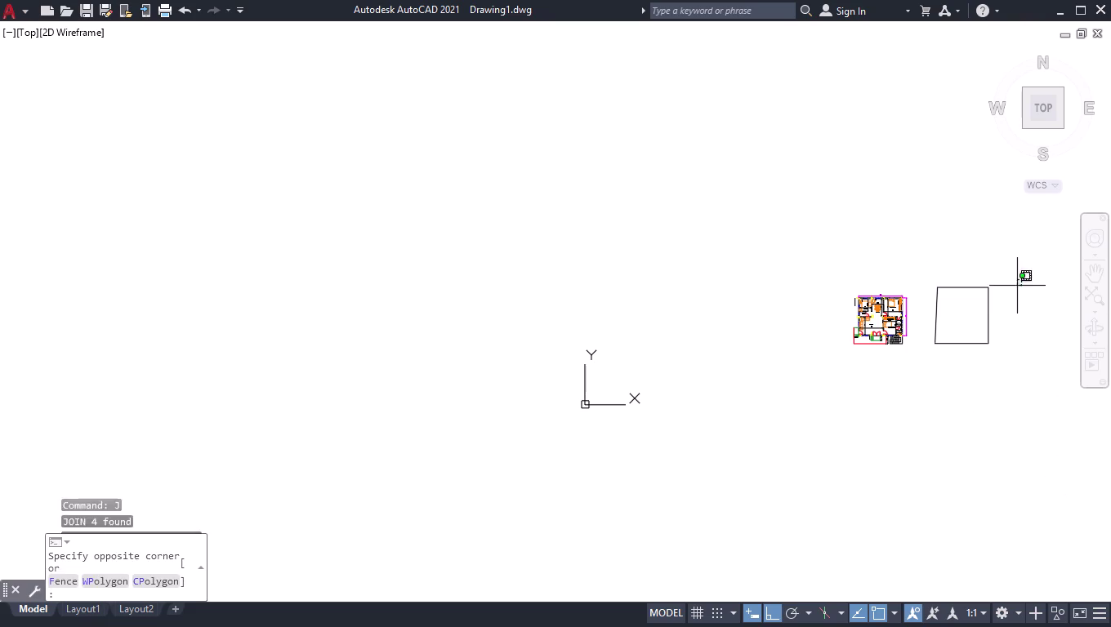
click(959, 361)
Move the joined plot outline by its top-left corner into place around the floor plan.
key(m)
key(Return)
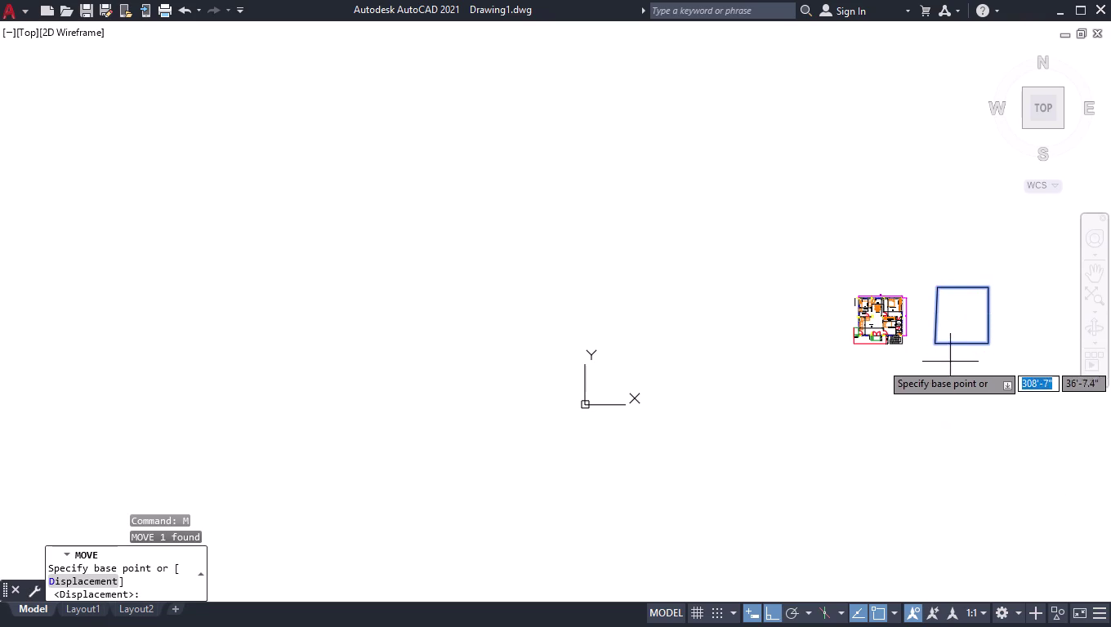
scroll(up, 3)
scroll(up, 3)
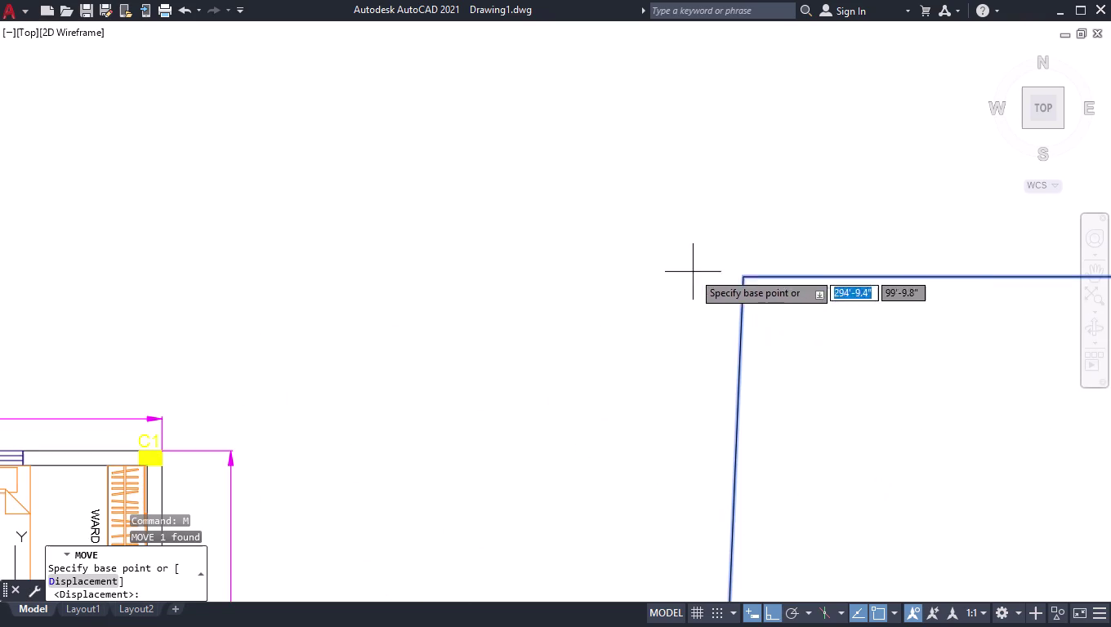
click(742, 276)
scroll(down, 3)
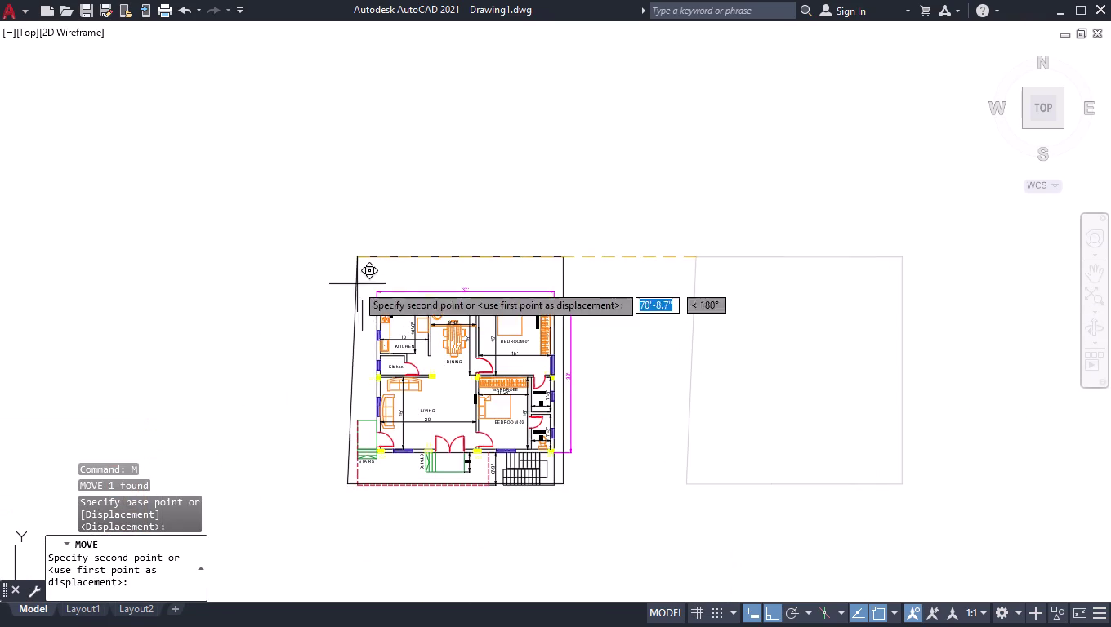
scroll(up, 3)
click(381, 347)
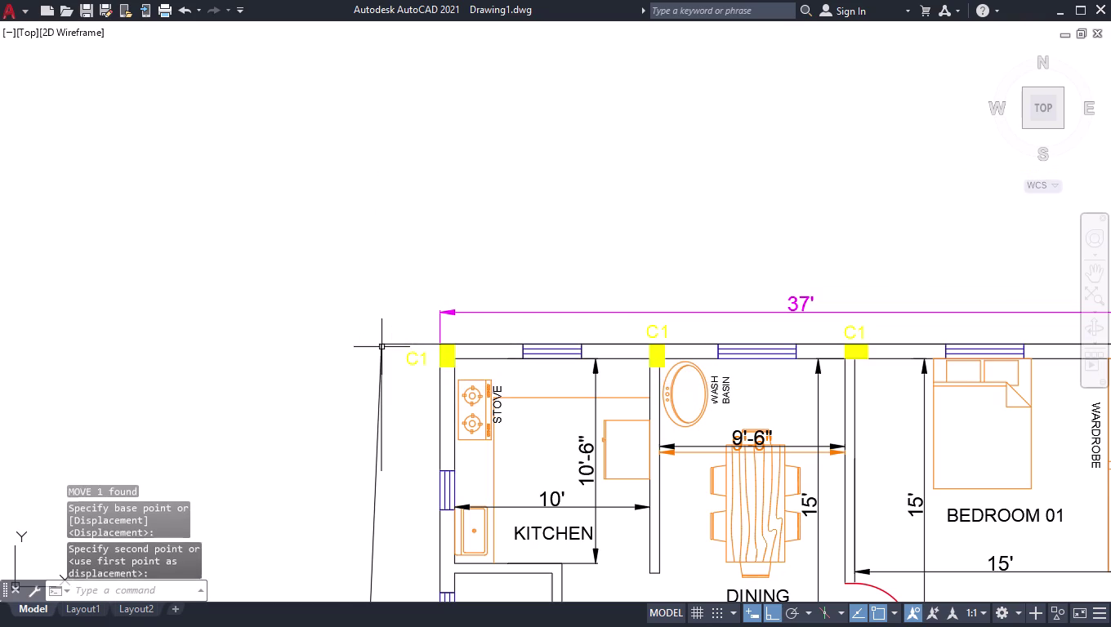
scroll(down, 3)
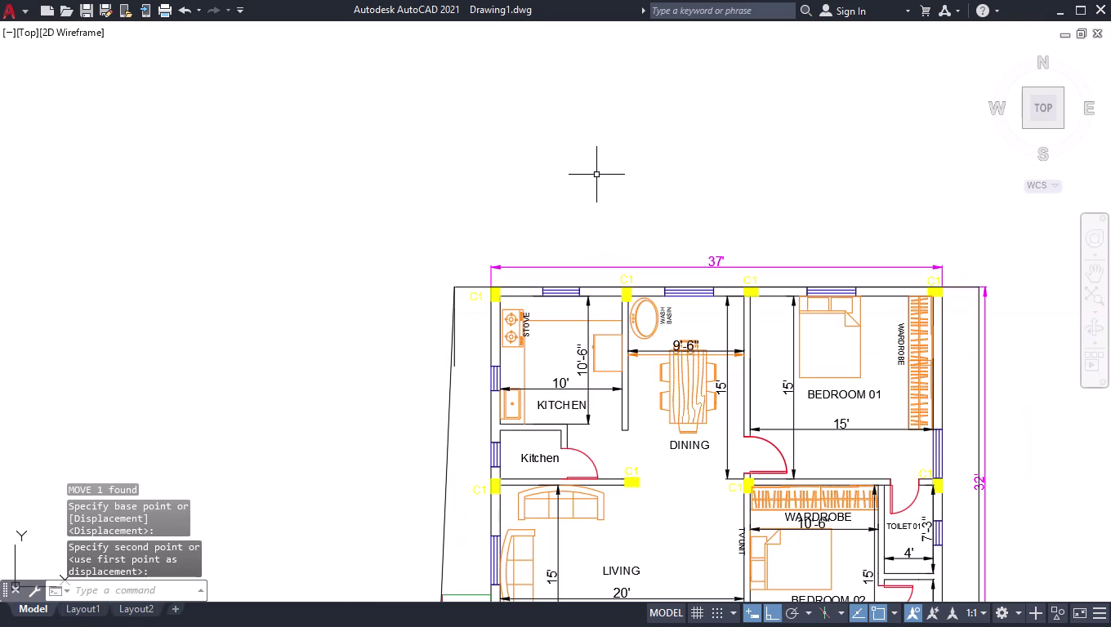
scroll(down, 3)
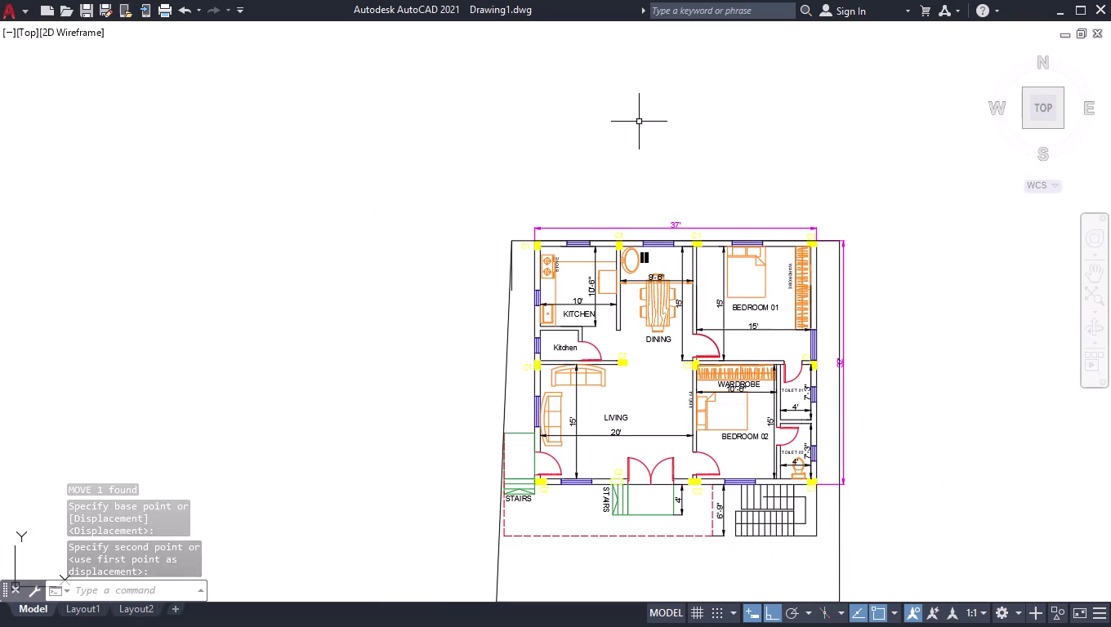
scroll(down, 3)
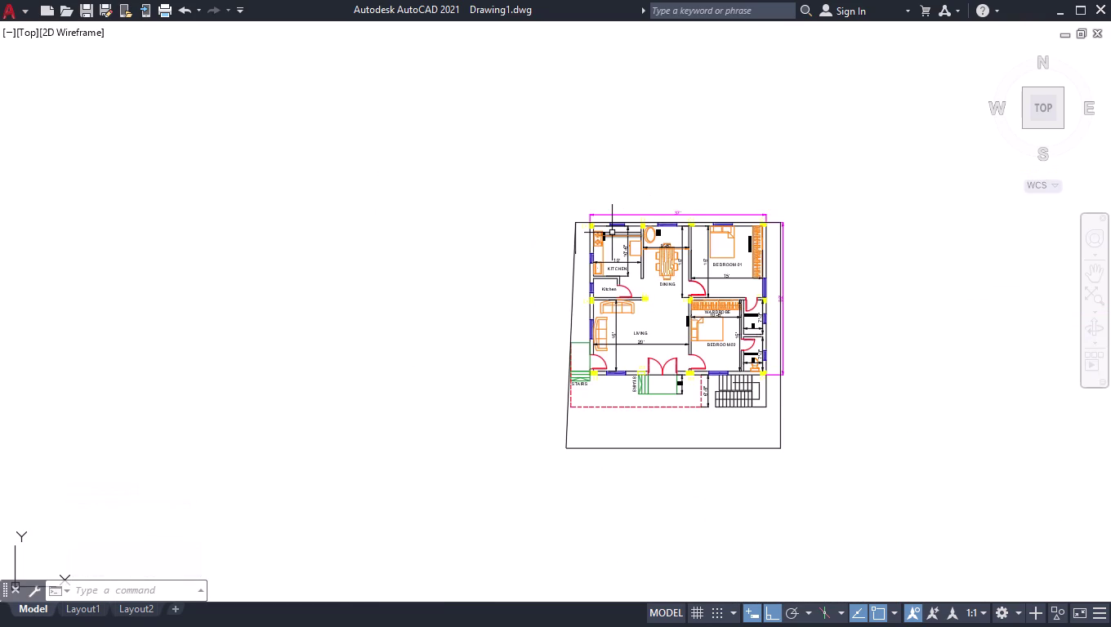
scroll(up, 3)
scroll(up, 3)
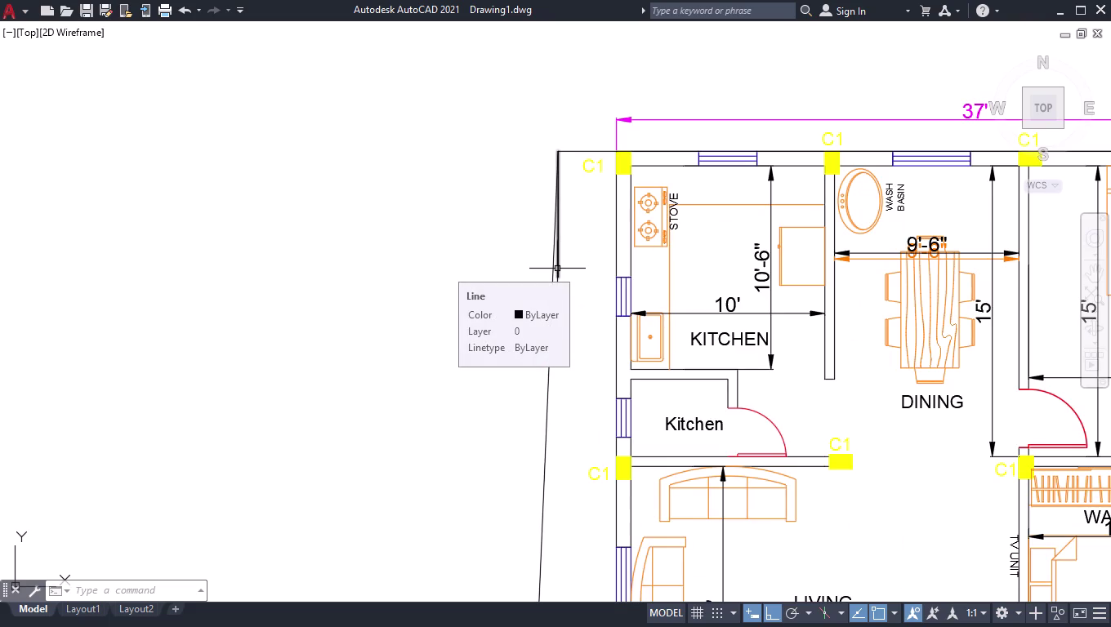
Delete the stray short line at the plot corner.
click(557, 269)
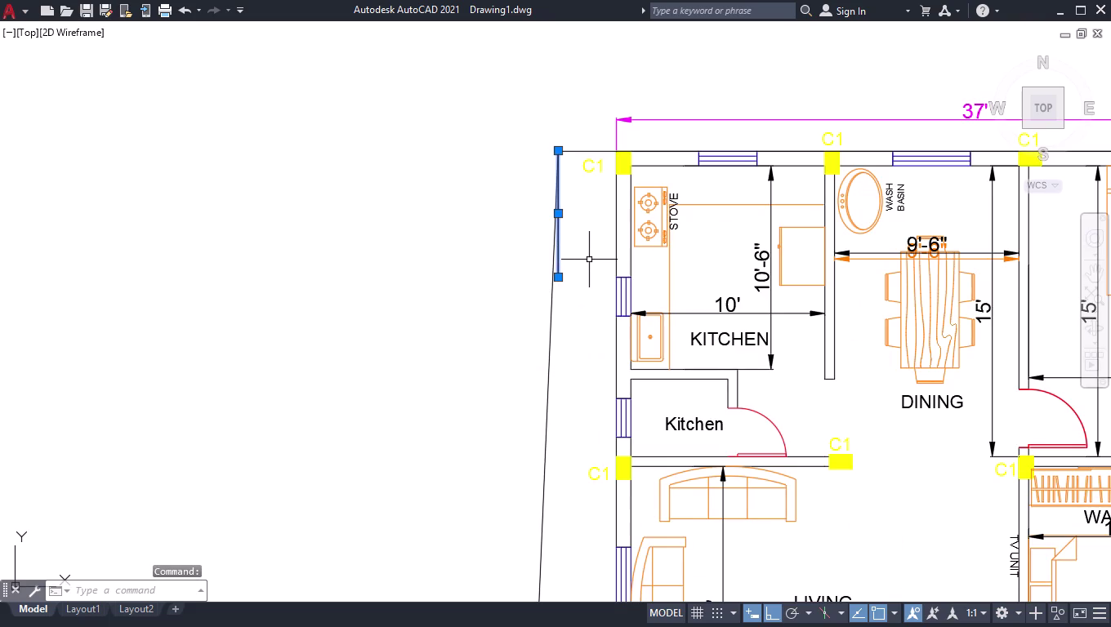
key(Delete)
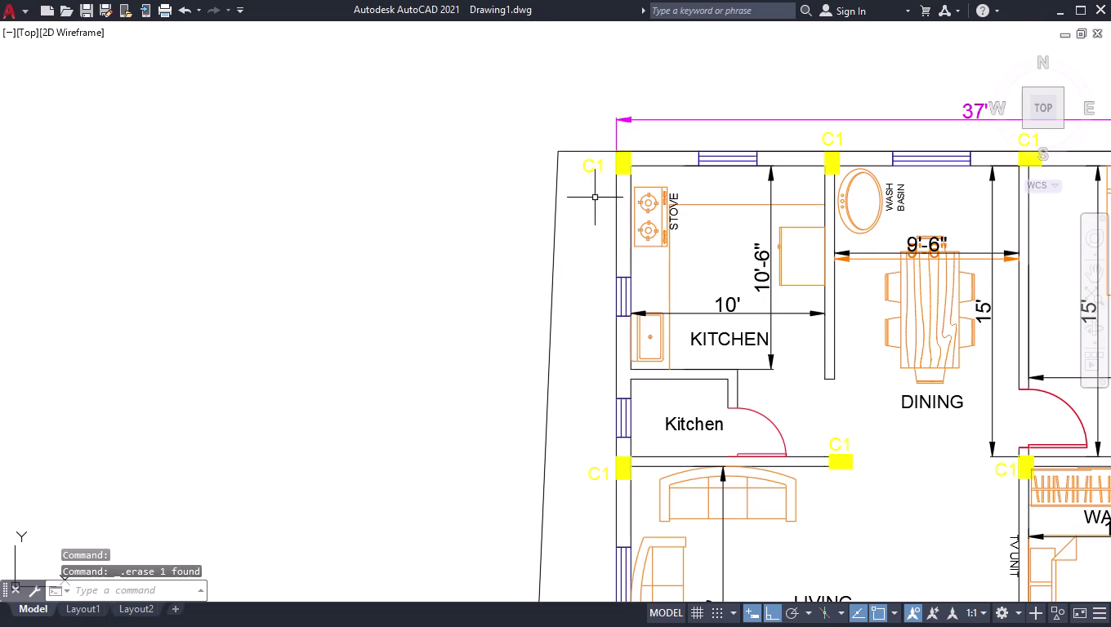
scroll(down, 3)
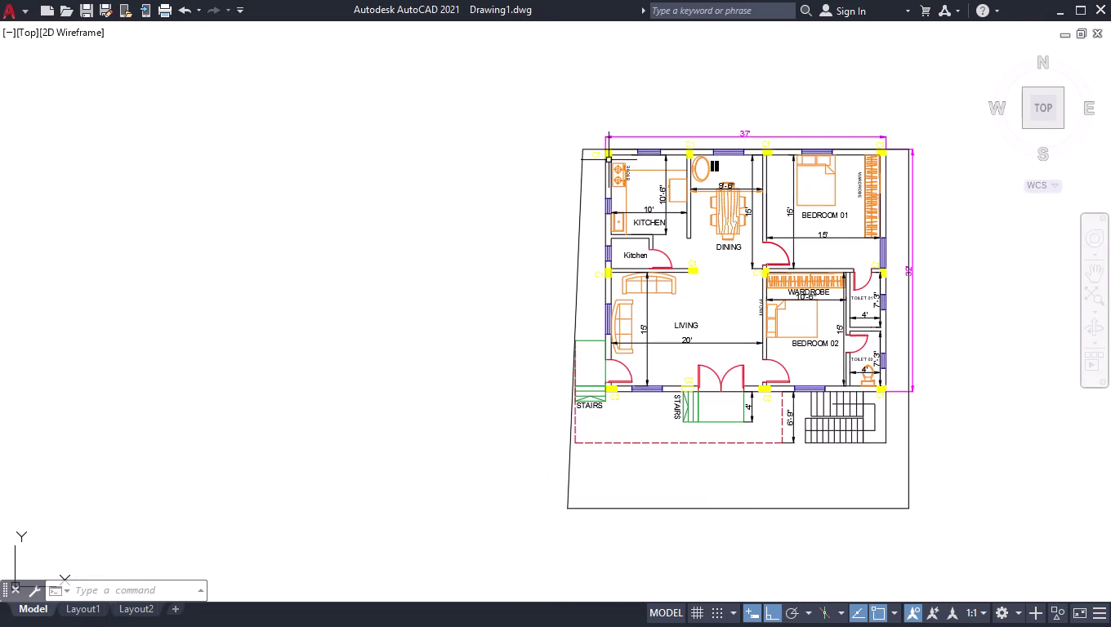
Draw a 3' vertical helper line up from the plot's top-left corner, with a horizontal extension.
key(l)
key(Return)
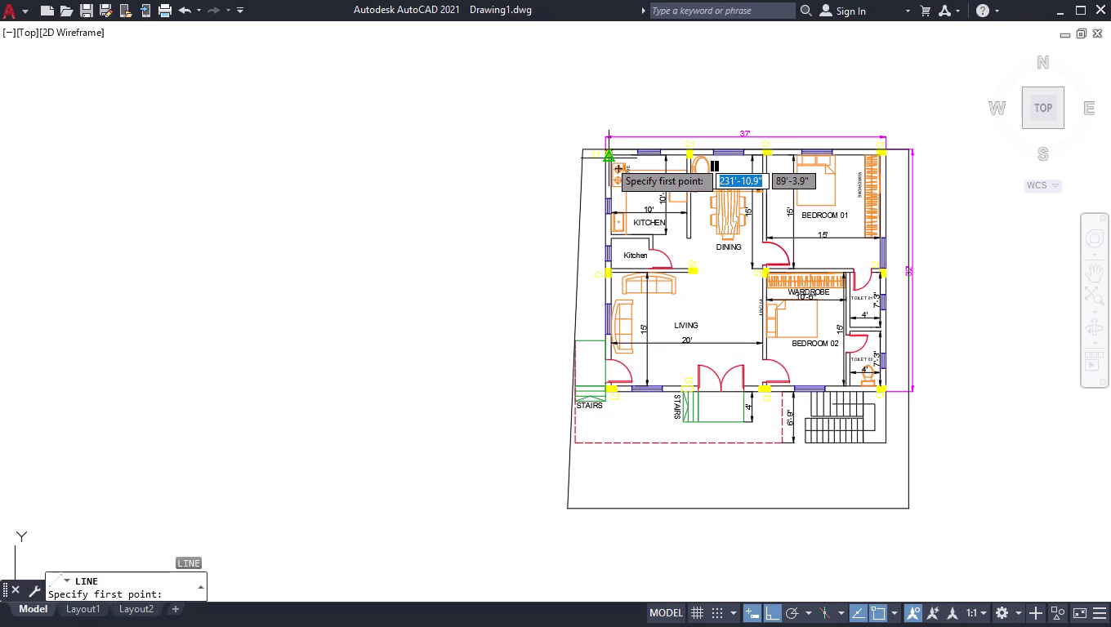
scroll(up, 3)
click(575, 224)
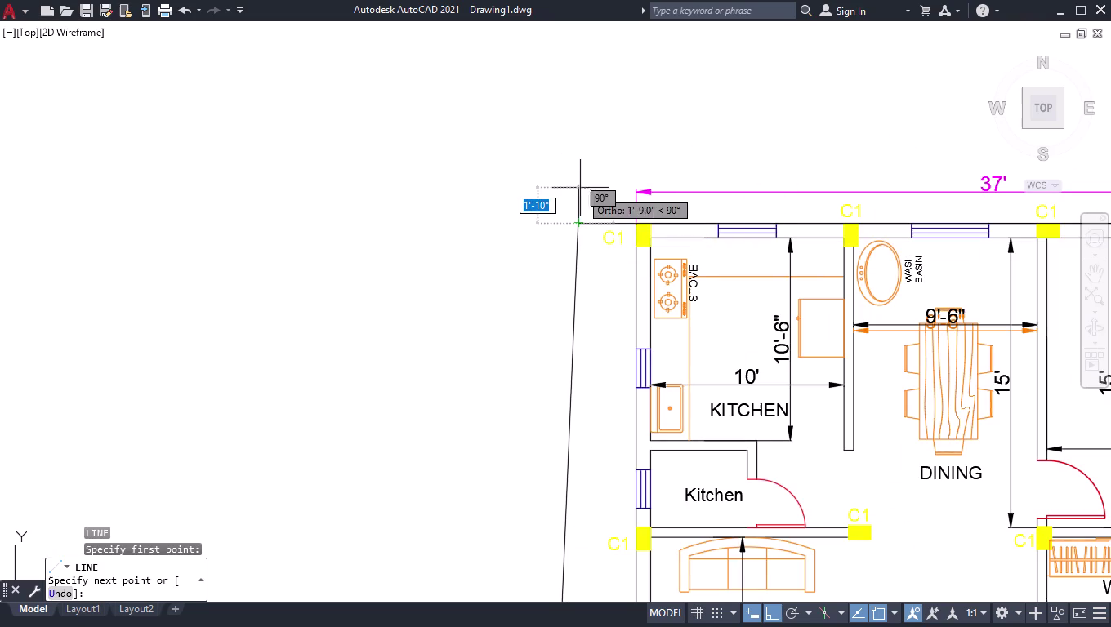
text(3')
key(Return)
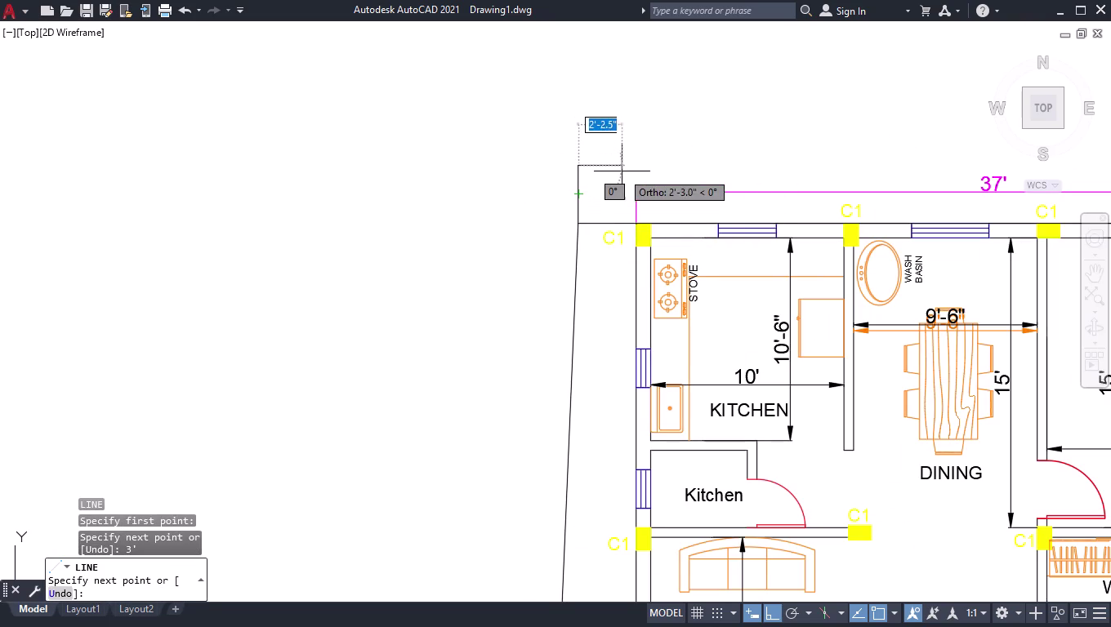
click(625, 170)
key(space)
Move the plot outline's top edge 3 feet higher to the helper line.
click(575, 252)
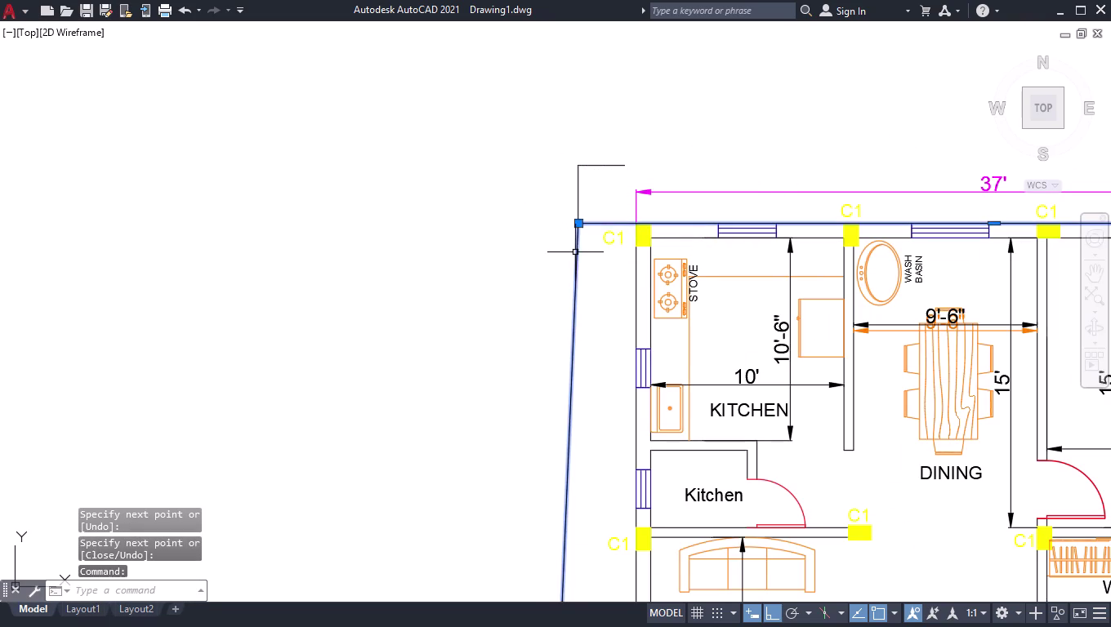
key(m)
key(Return)
scroll(up, 3)
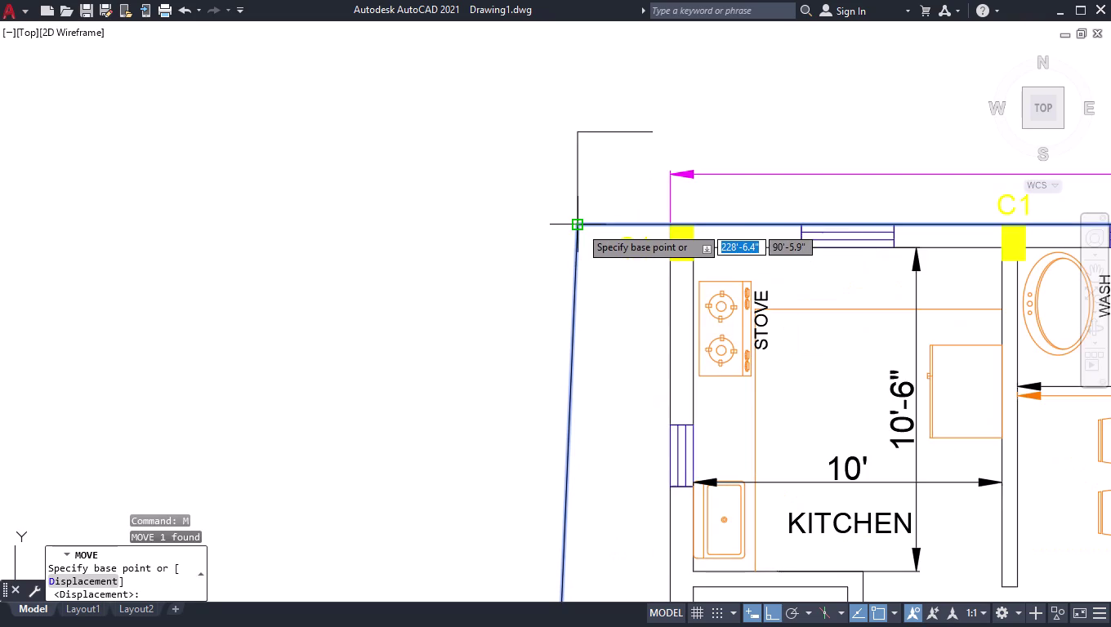
click(580, 226)
click(578, 135)
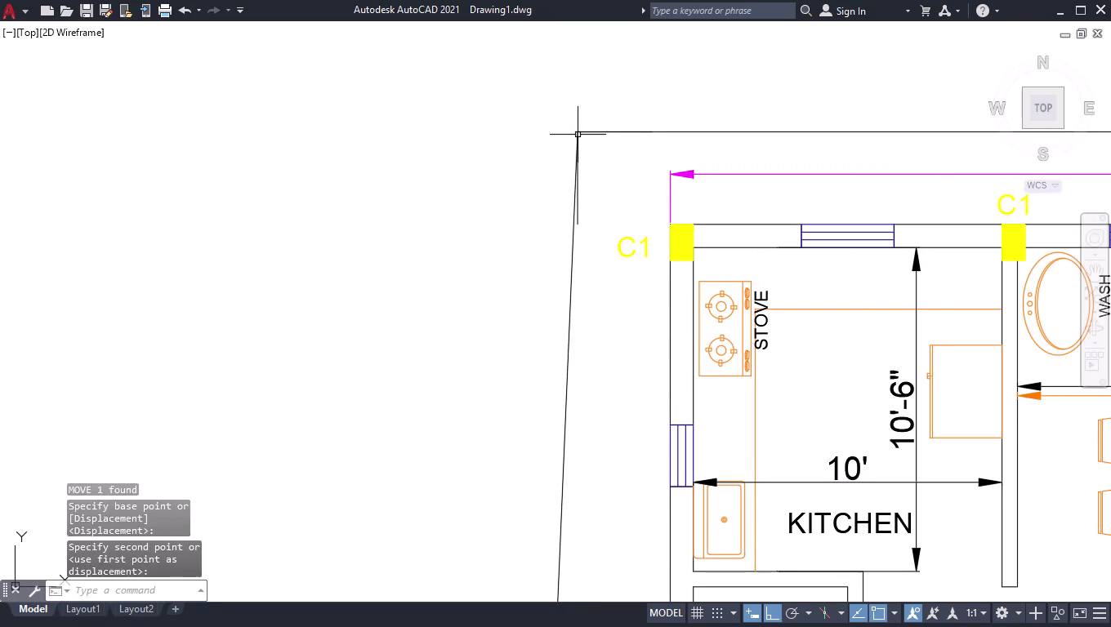
key(space)
key(space)
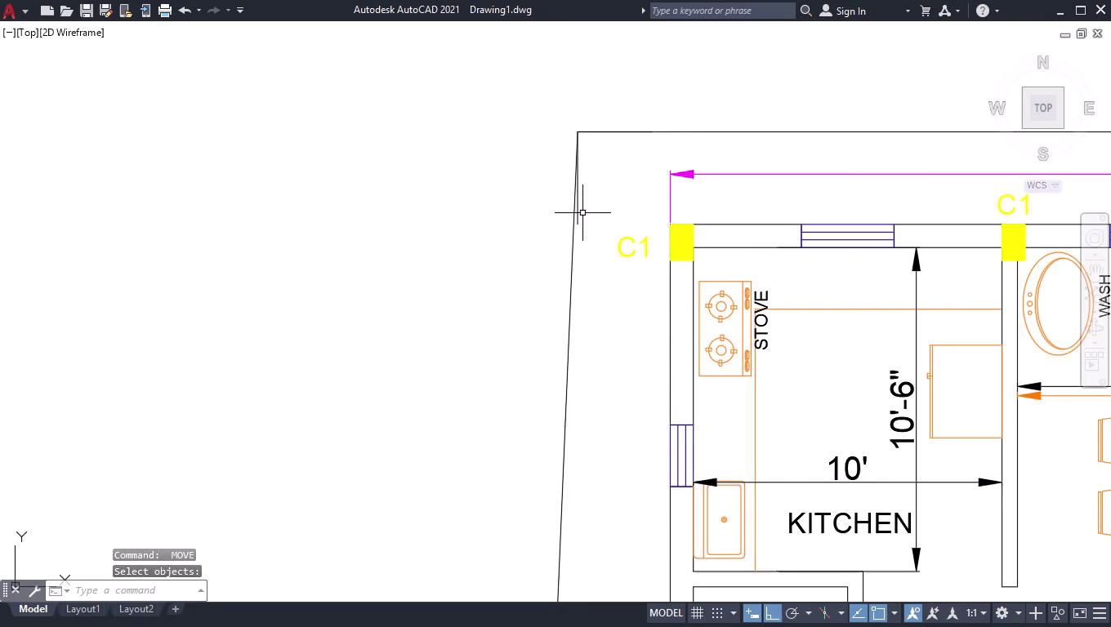
Delete the vertical and horizontal helper lines.
click(579, 215)
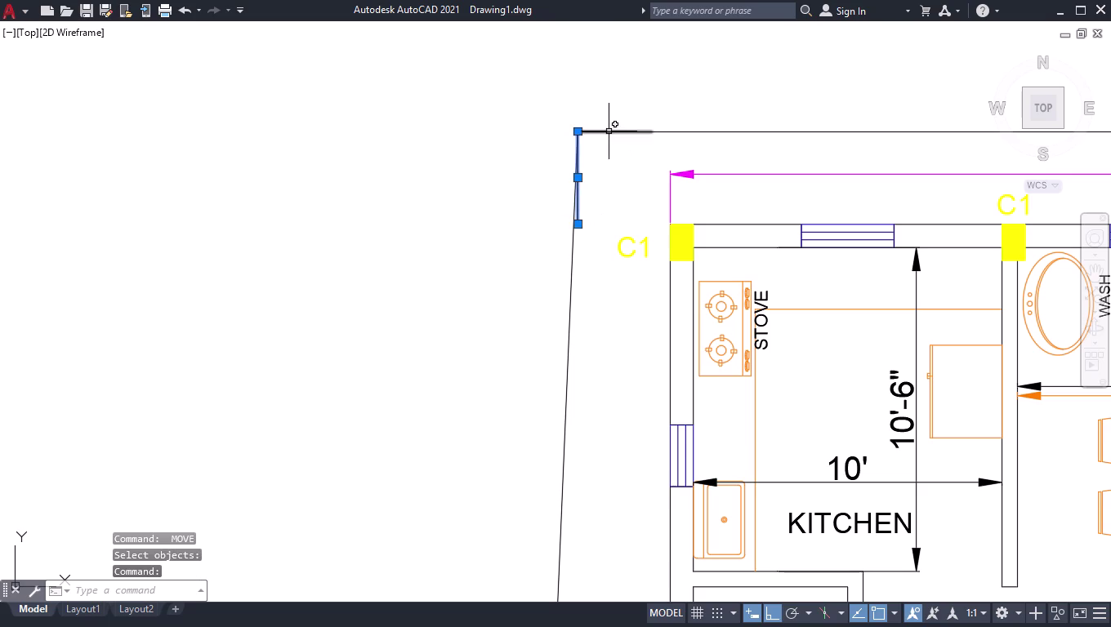
click(608, 131)
key(Delete)
scroll(down, 3)
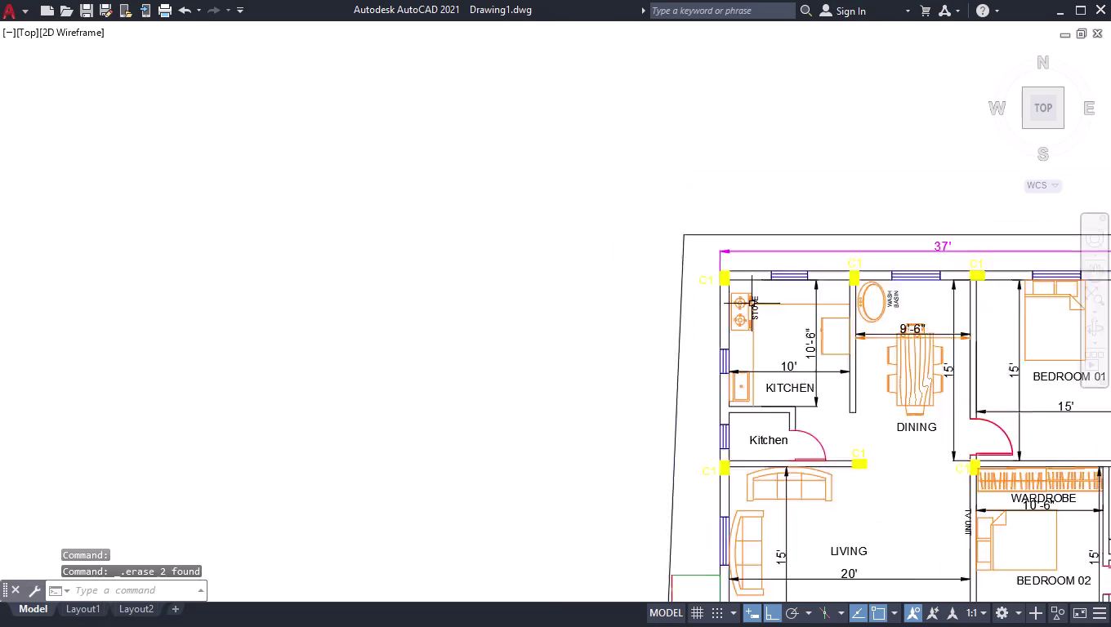
scroll(down, 3)
scroll(up, 3)
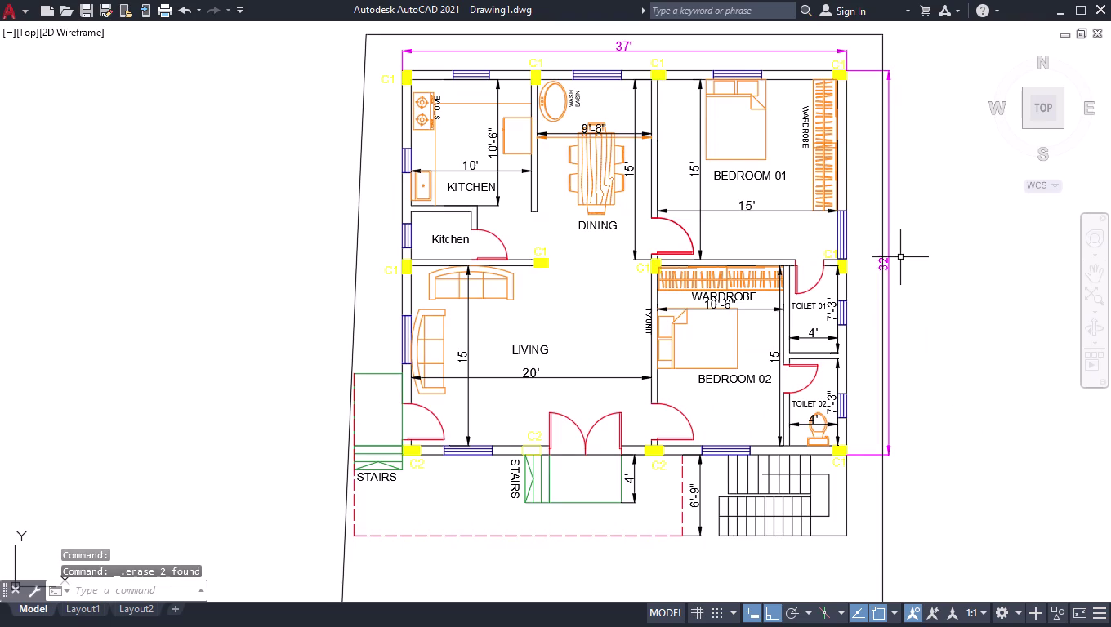
scroll(up, 3)
Erase the 32' dimension, then undo twice to restore it.
click(881, 273)
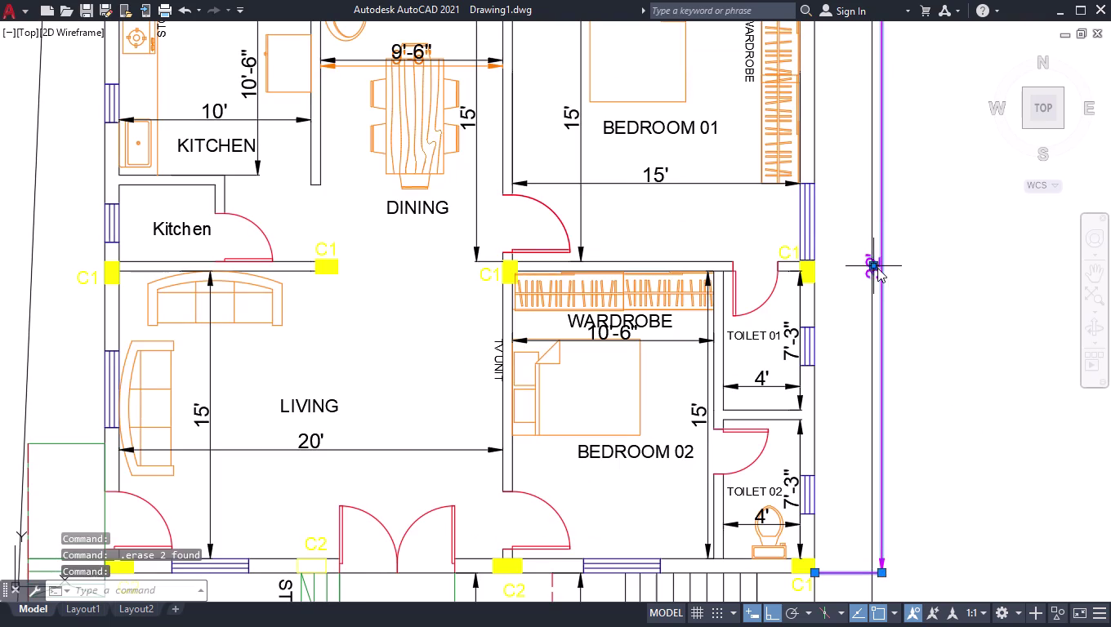
click(878, 268)
click(851, 273)
key(space)
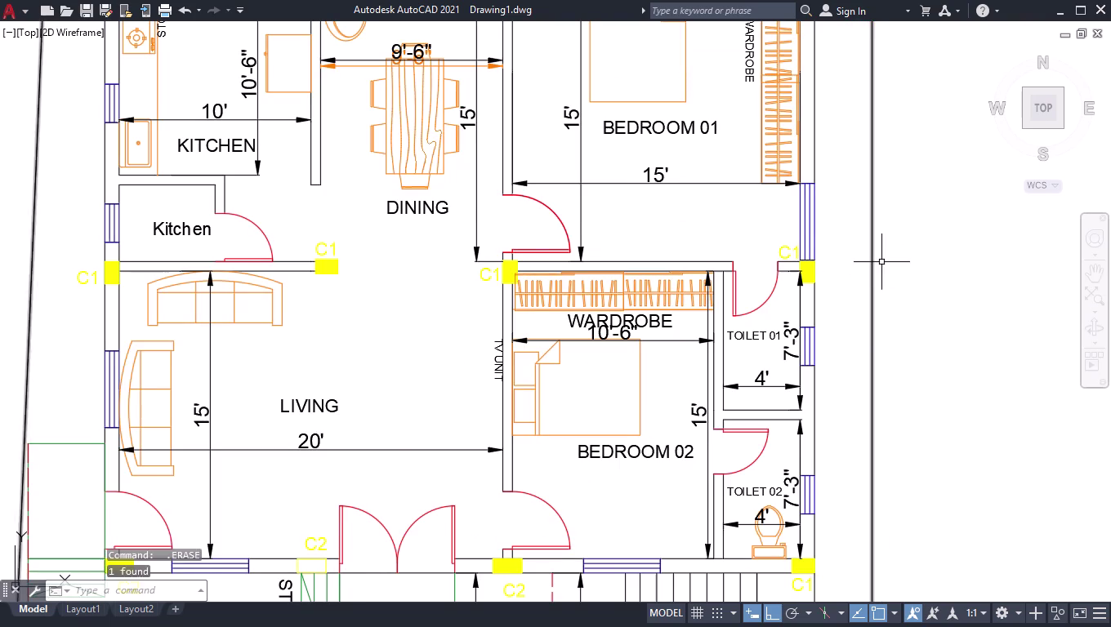
scroll(down, 3)
key(u)
key(Return)
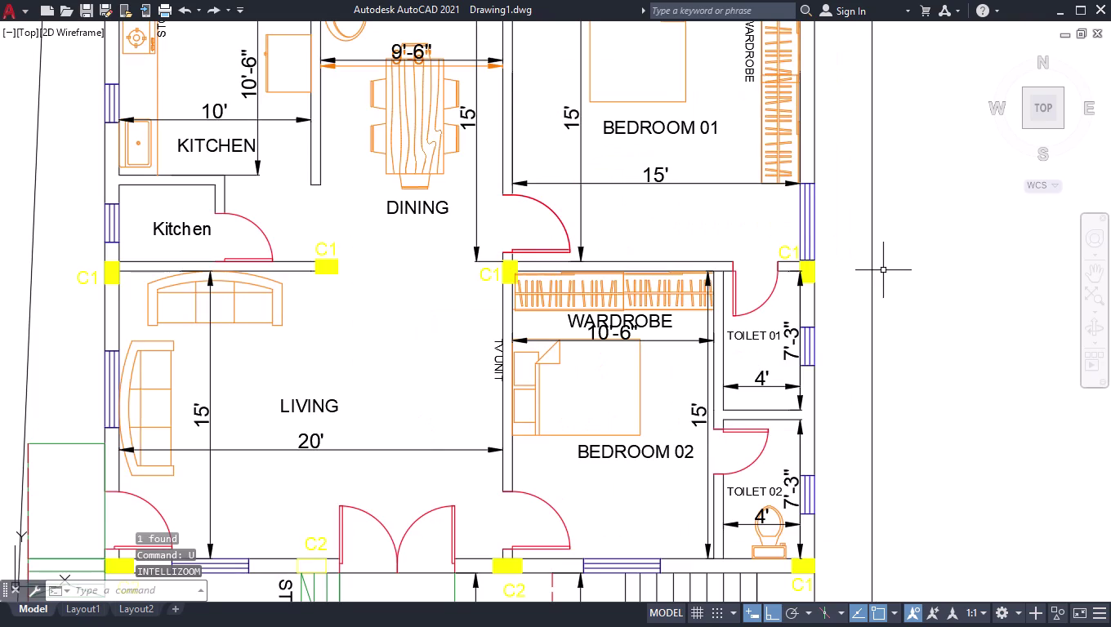
key(u)
key(Return)
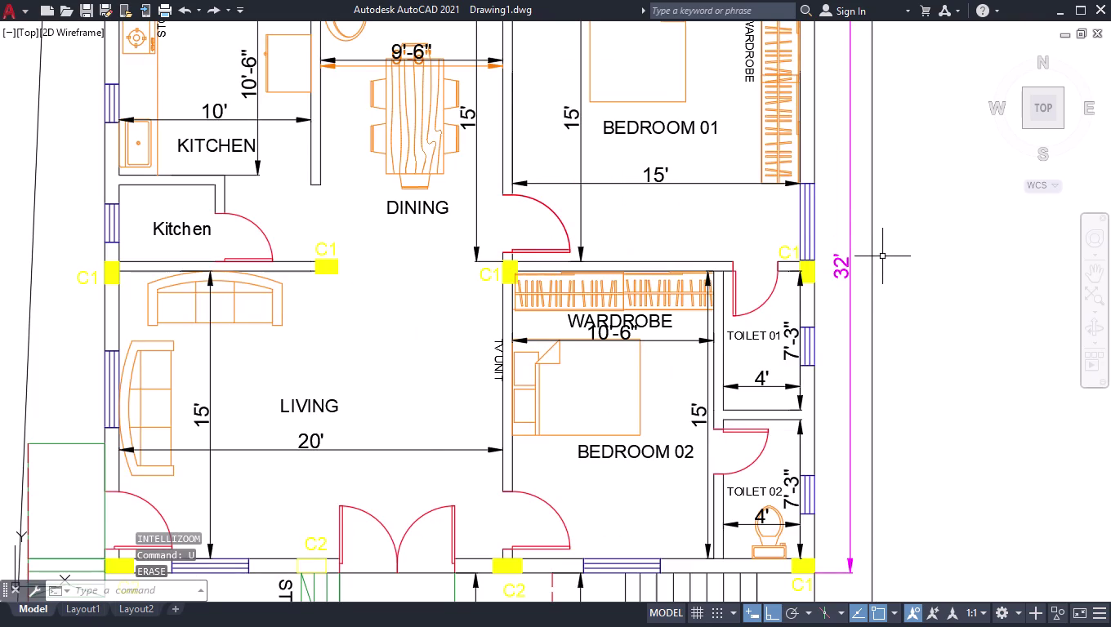
Start a new linear dimension with DLI.
scroll(down, 3)
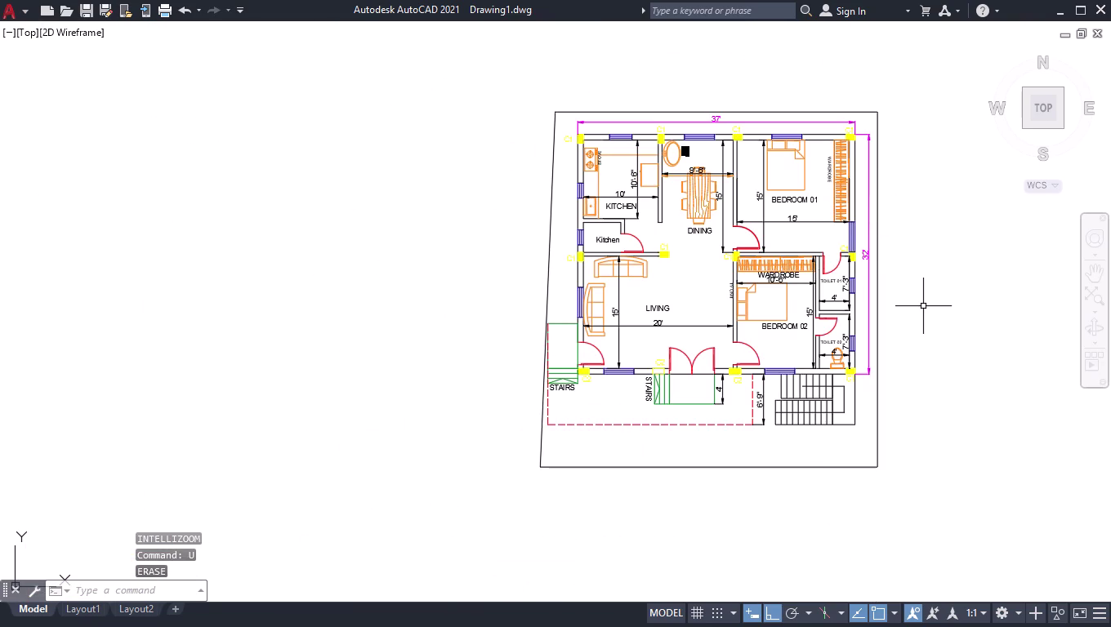
text(D)
text(LI)
key(Return)
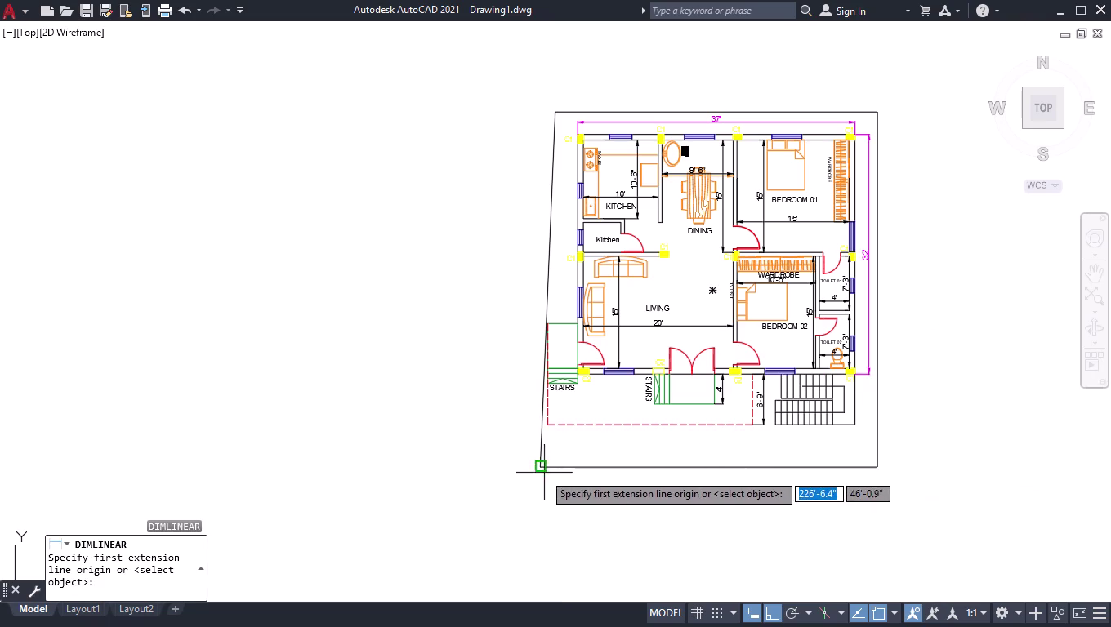
click(541, 470)
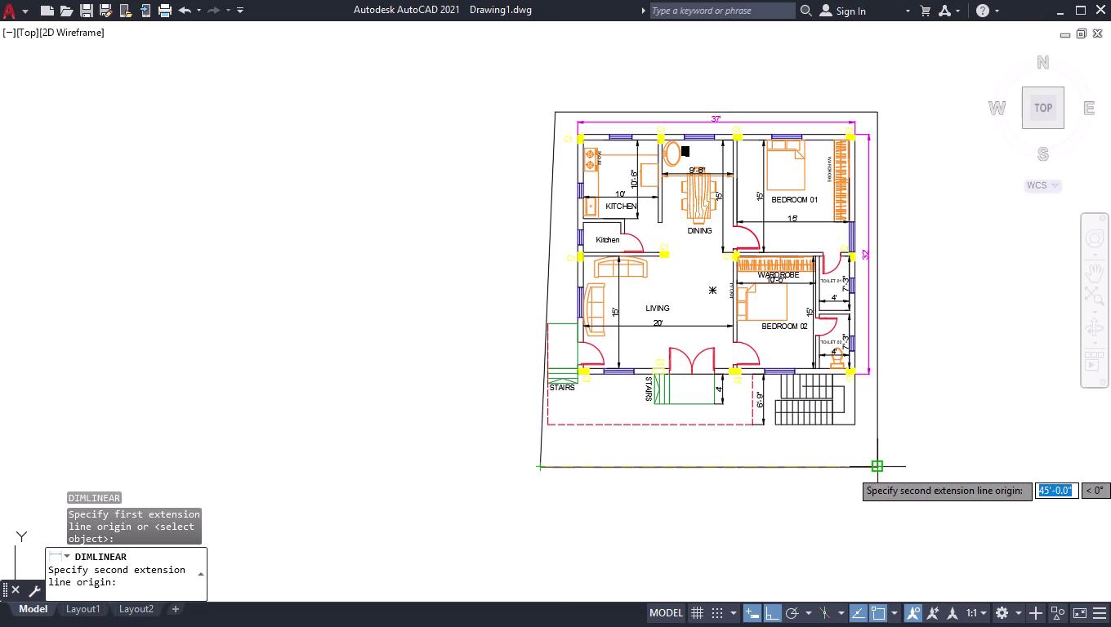
click(876, 470)
click(854, 491)
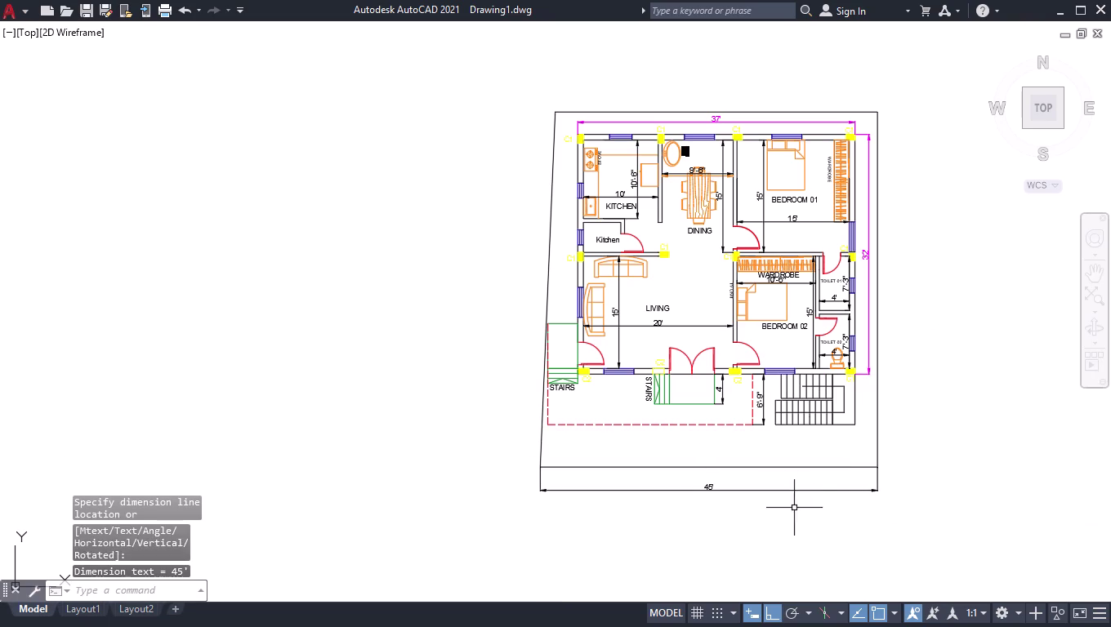
key(space)
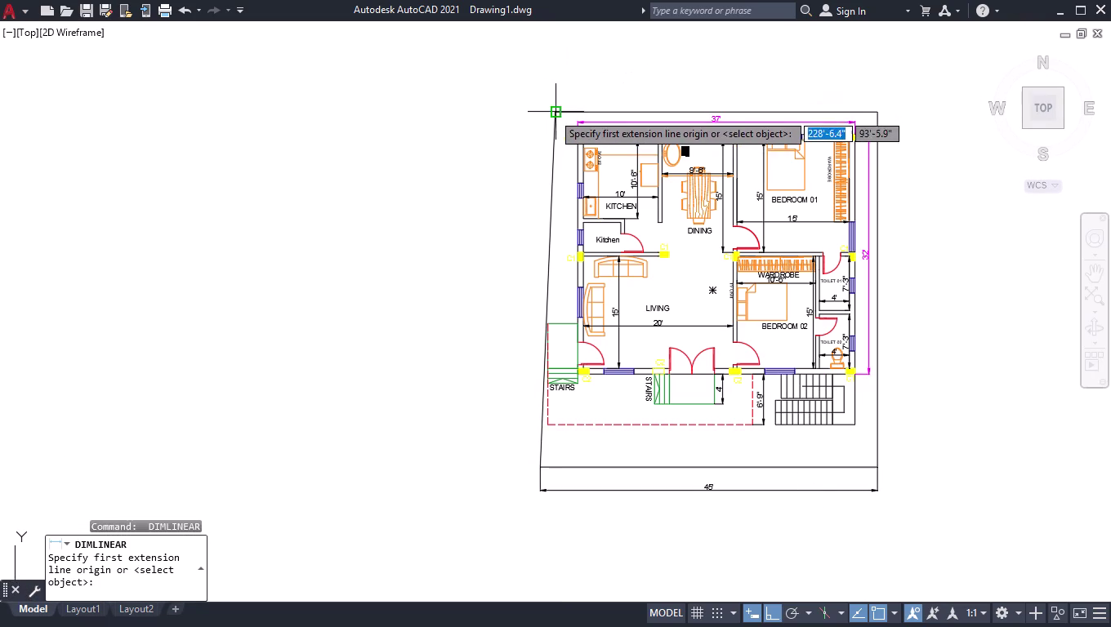
click(553, 113)
click(875, 114)
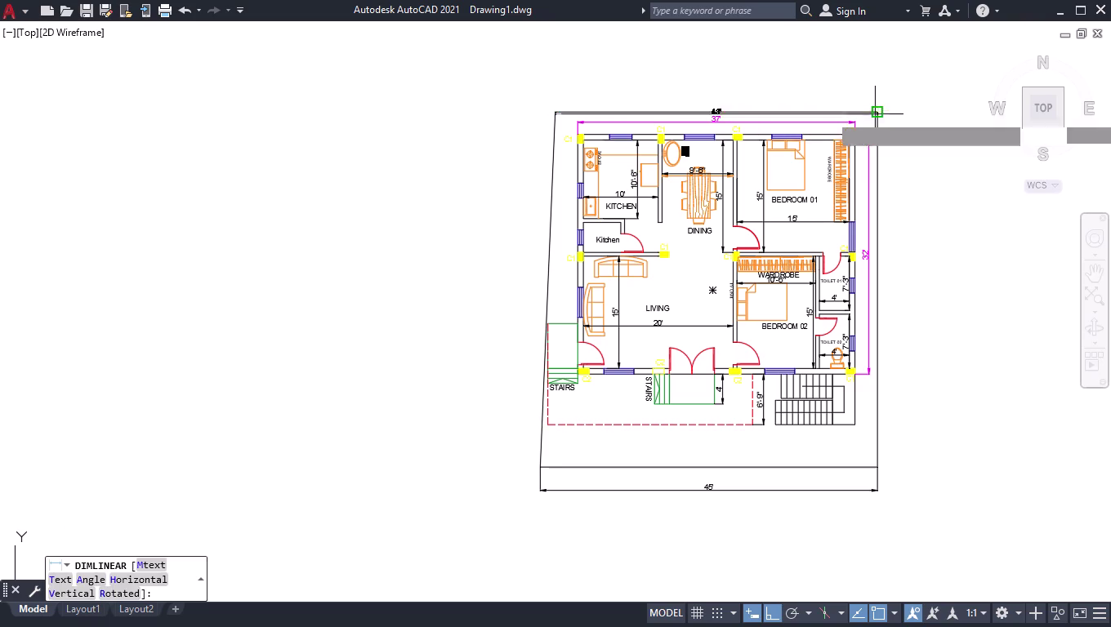
click(865, 99)
key(space)
click(877, 114)
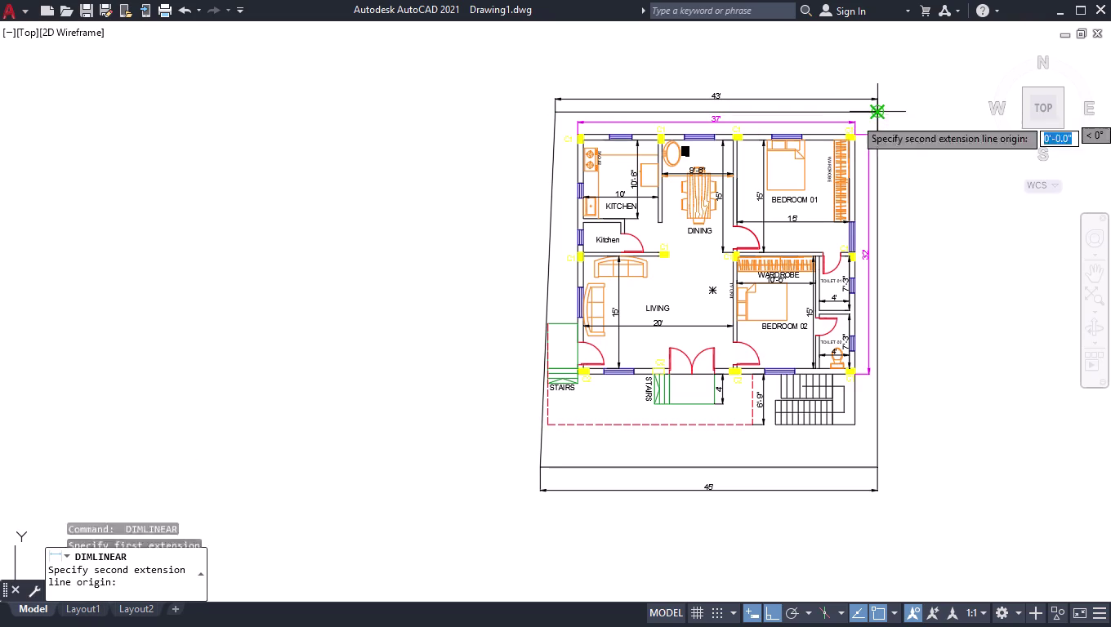
click(880, 465)
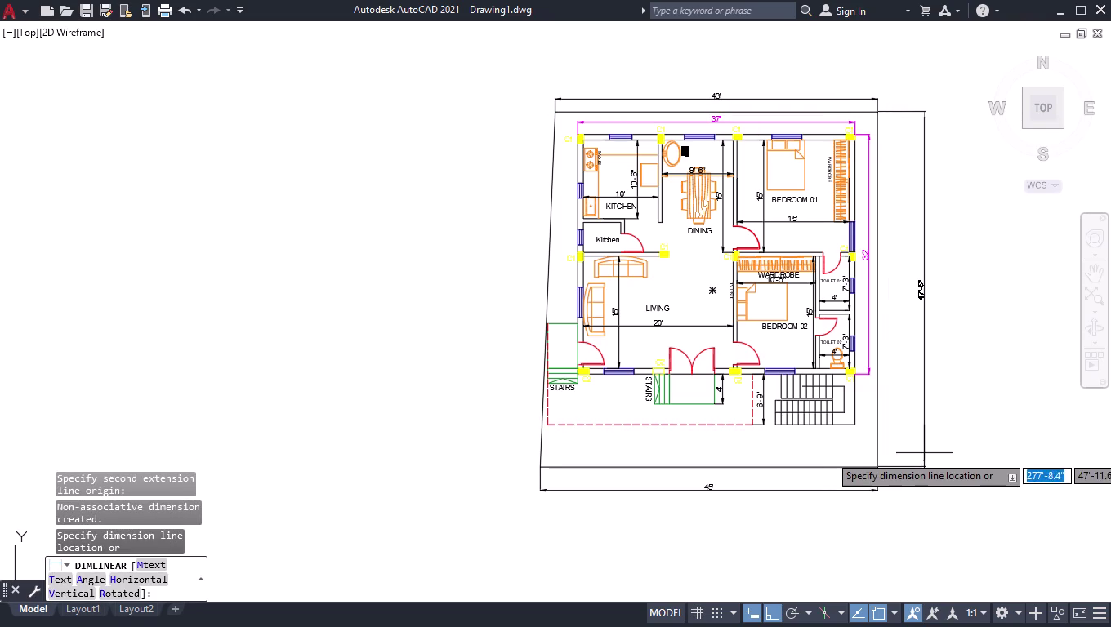
click(907, 457)
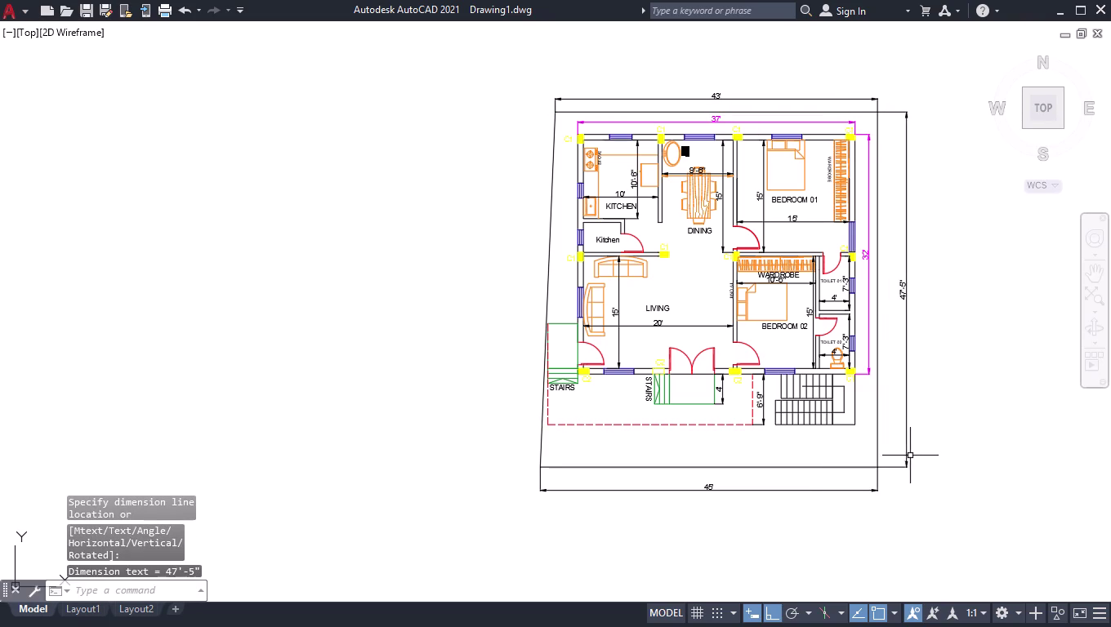
key(space)
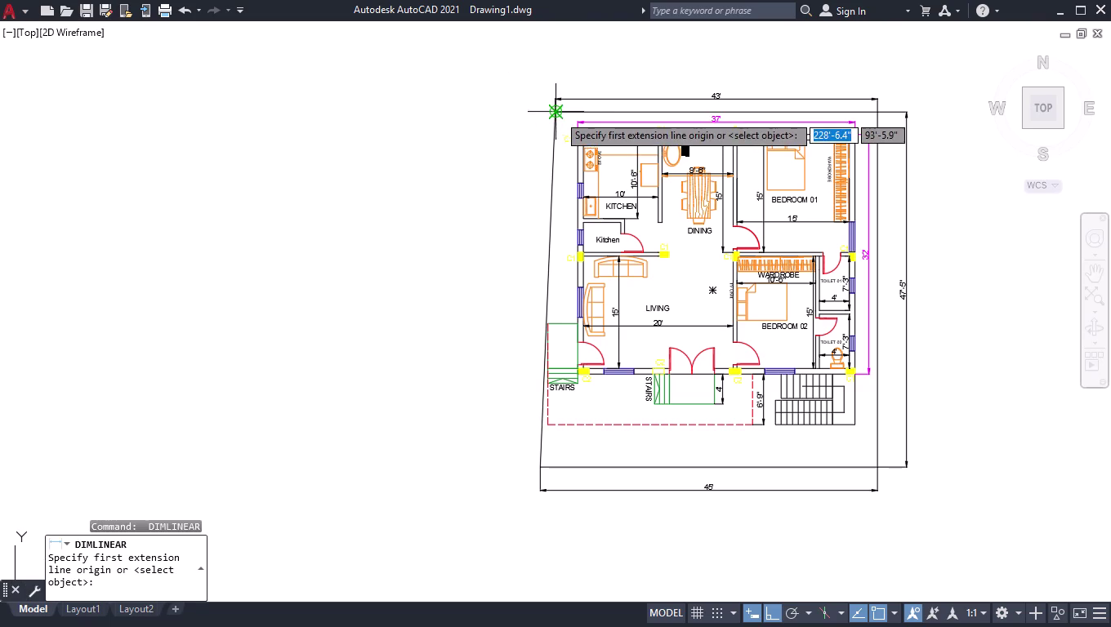
click(557, 114)
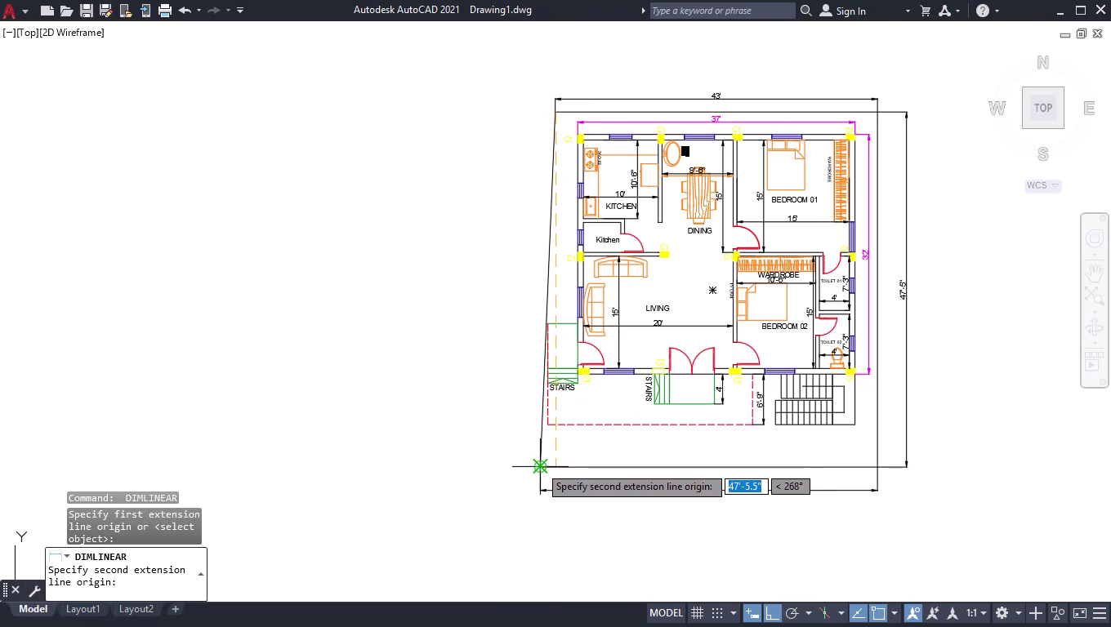
click(539, 465)
click(531, 461)
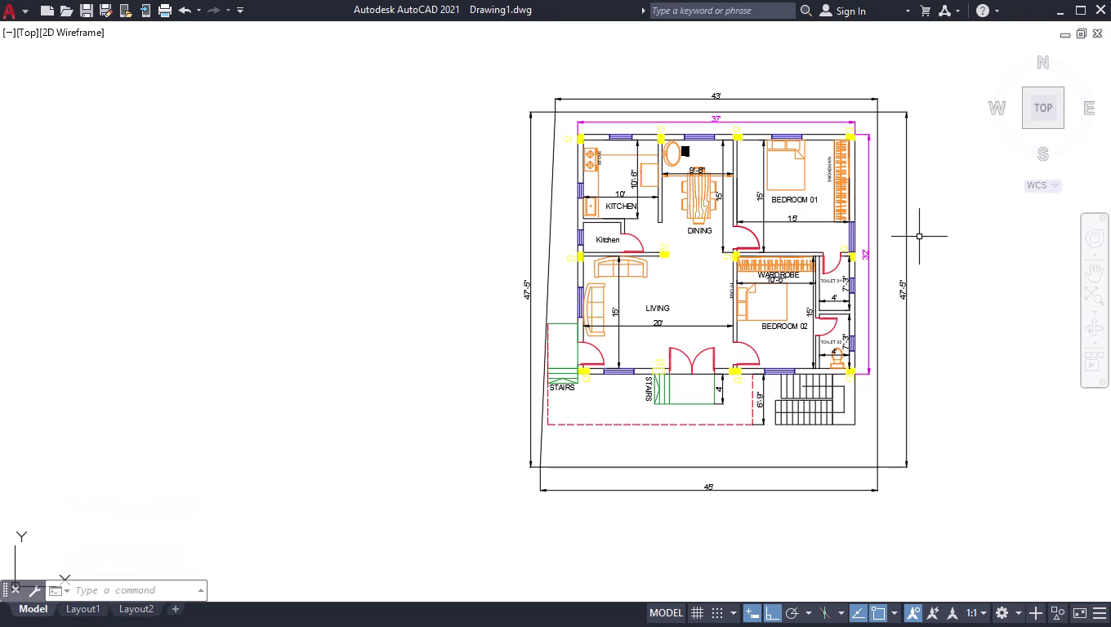
scroll(up, 3)
scroll(down, 3)
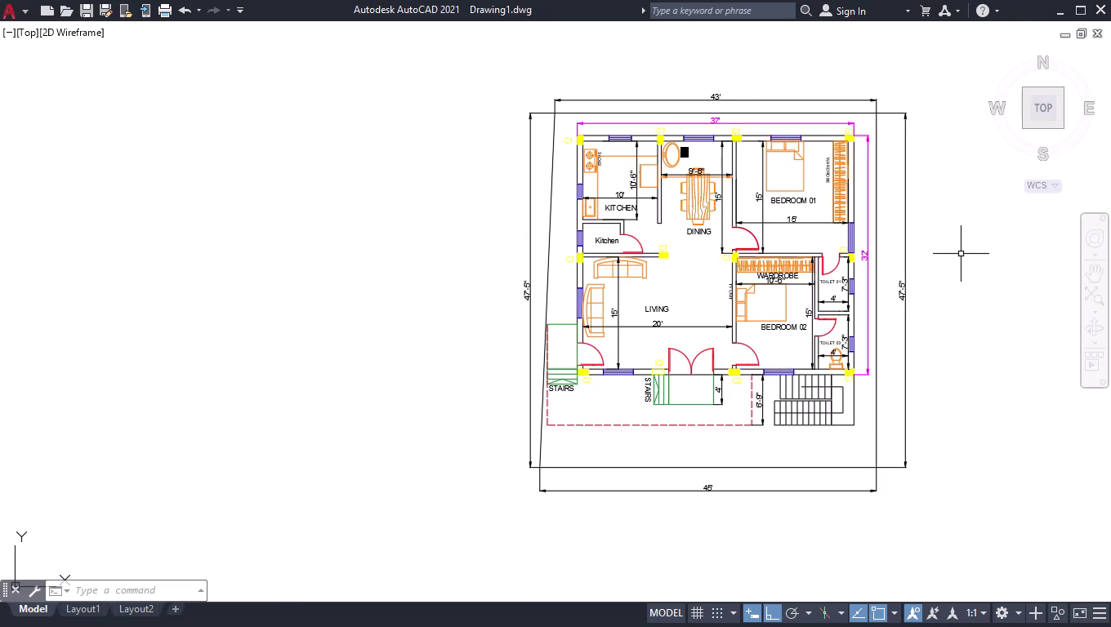
scroll(up, 3)
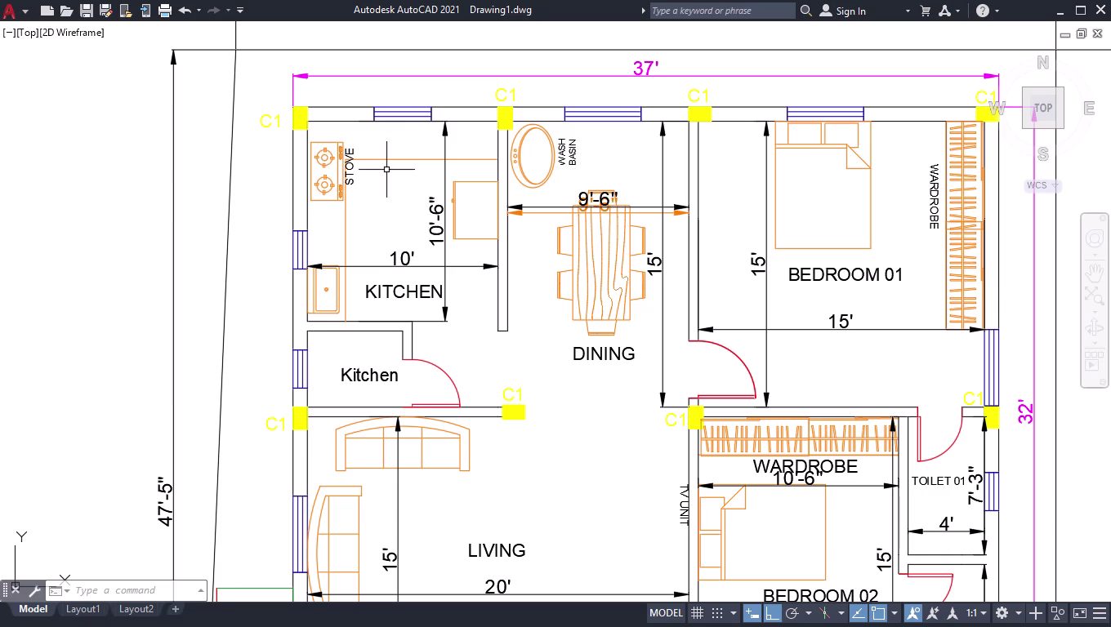
scroll(down, 3)
scroll(up, 3)
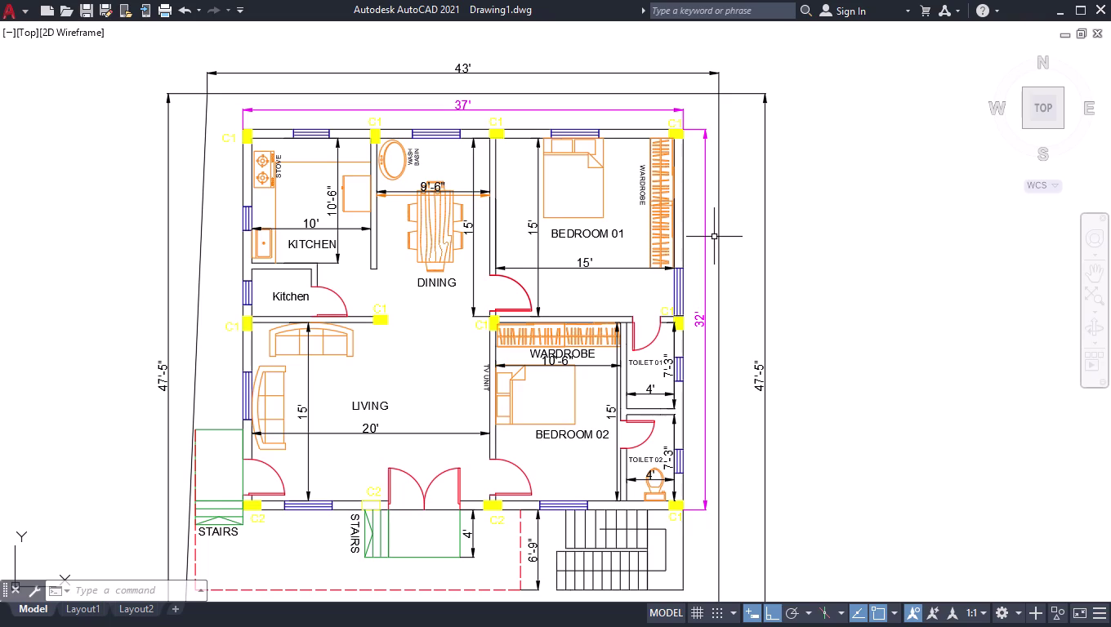
Zoom in on the kitchen window and turn Clean Screen off to show the full interface.
scroll(up, 3)
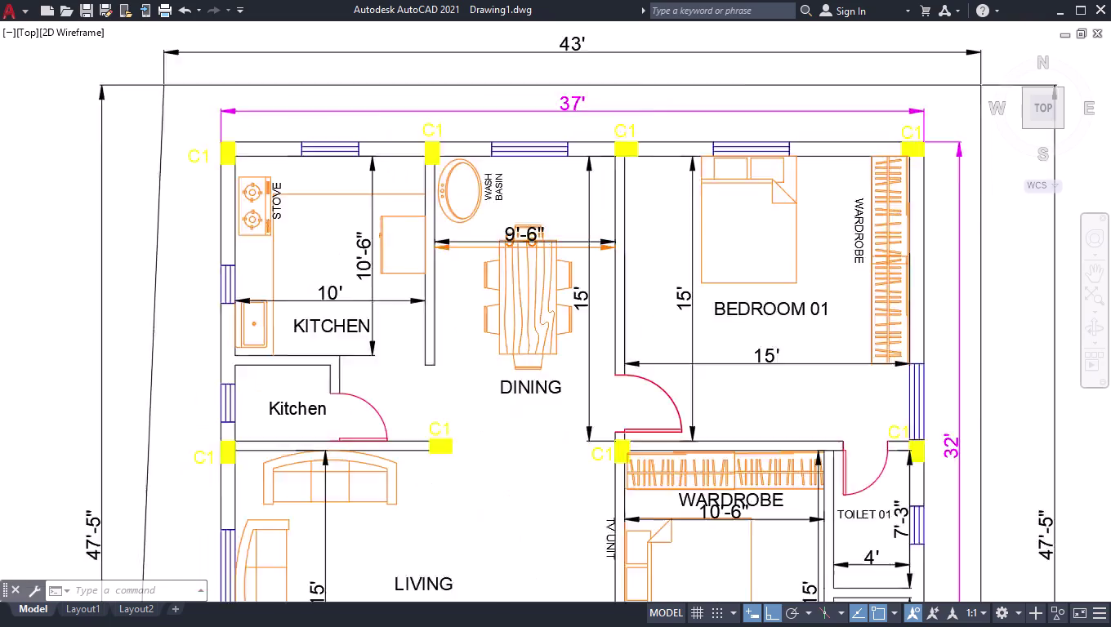
scroll(up, 3)
key(ctrl+0)
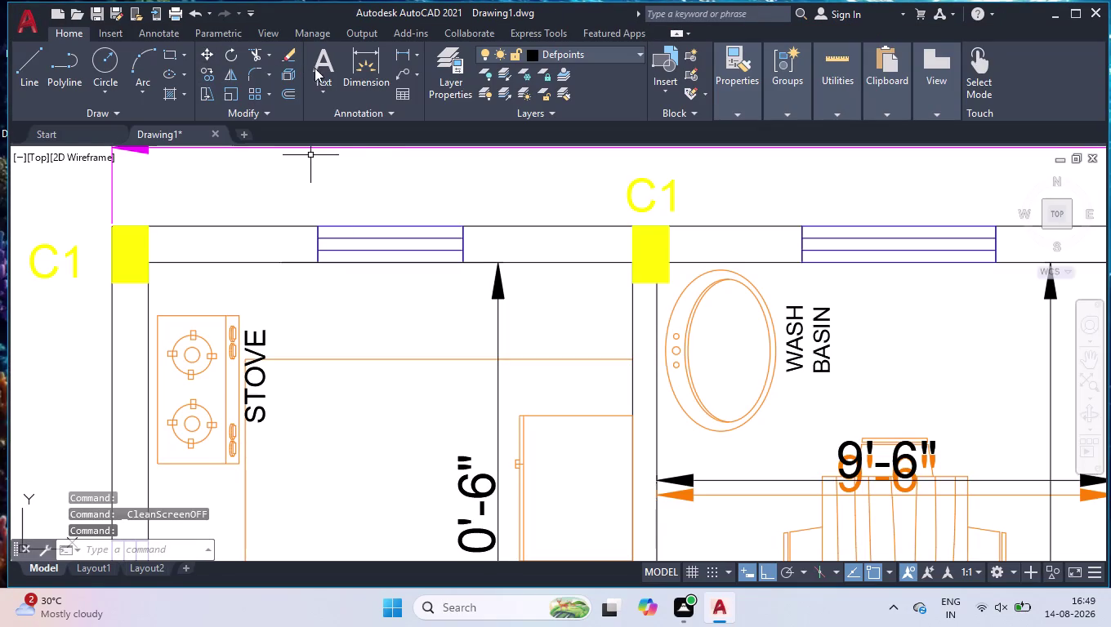
Place a W6 multiline text label above the kitchen's top window.
click(317, 66)
click(327, 167)
click(415, 208)
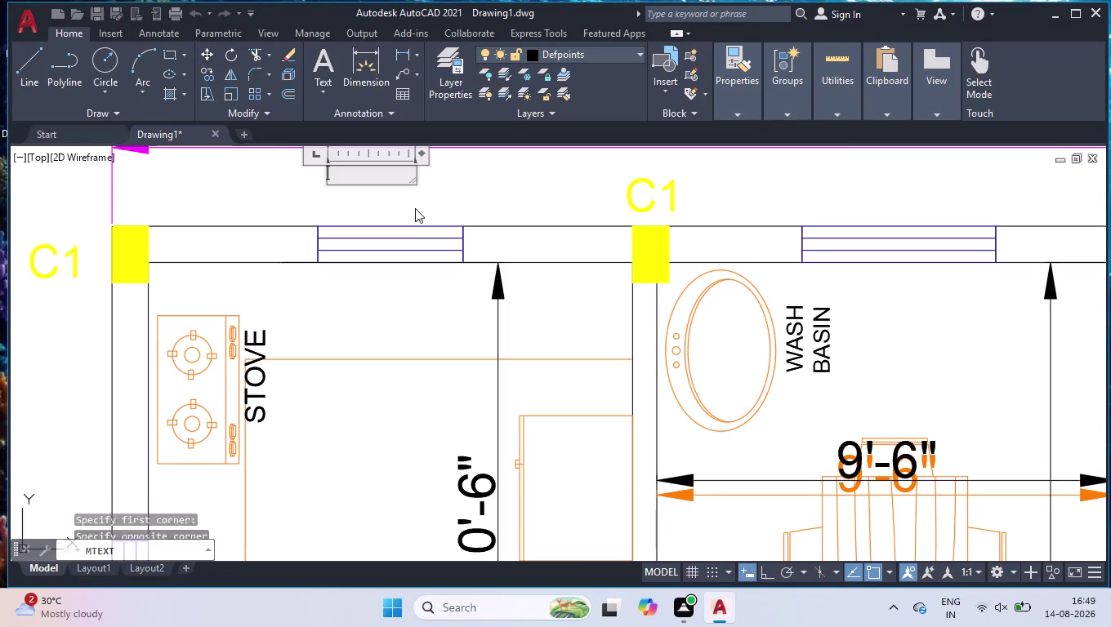
key(w)
key(6)
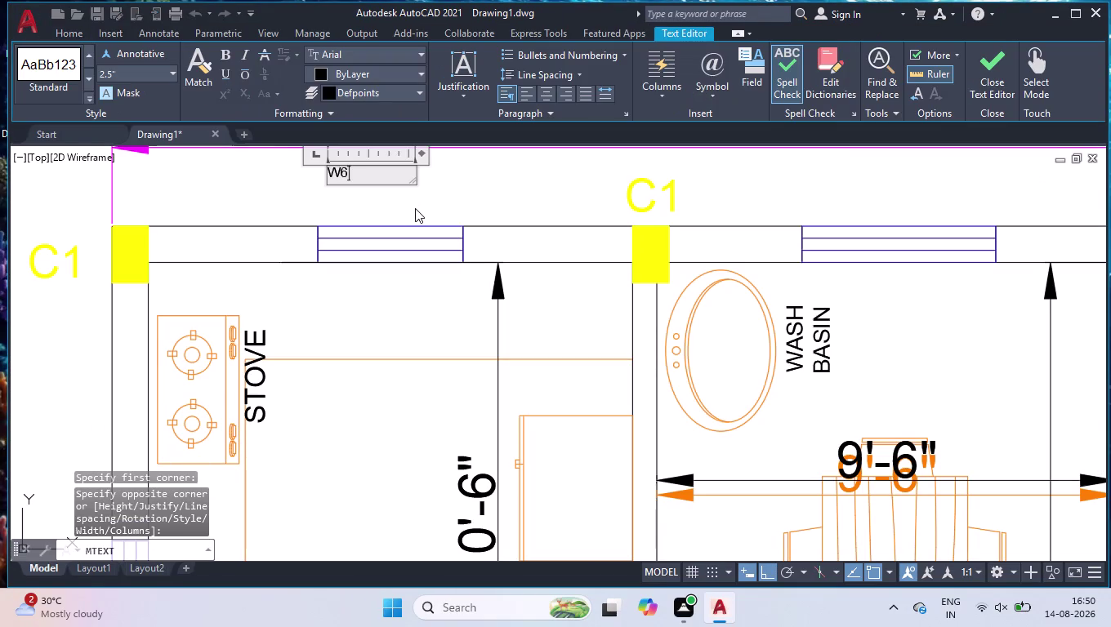
click(467, 192)
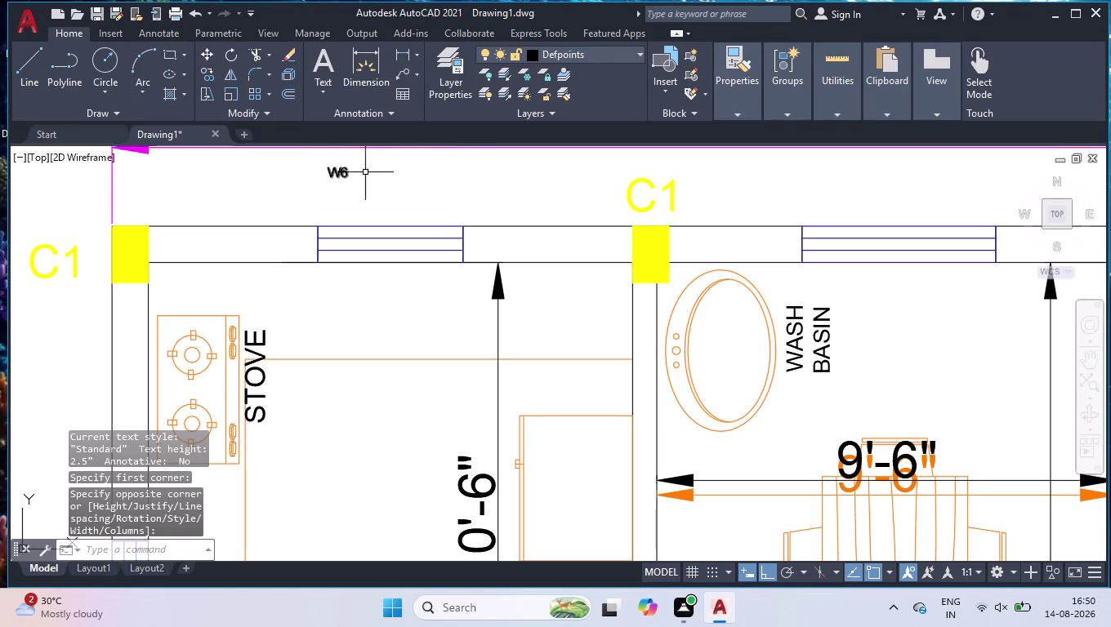
Set the W6 label's text height to 5 inches, then grab its base grip.
click(370, 164)
click(327, 189)
key(ctrl+1)
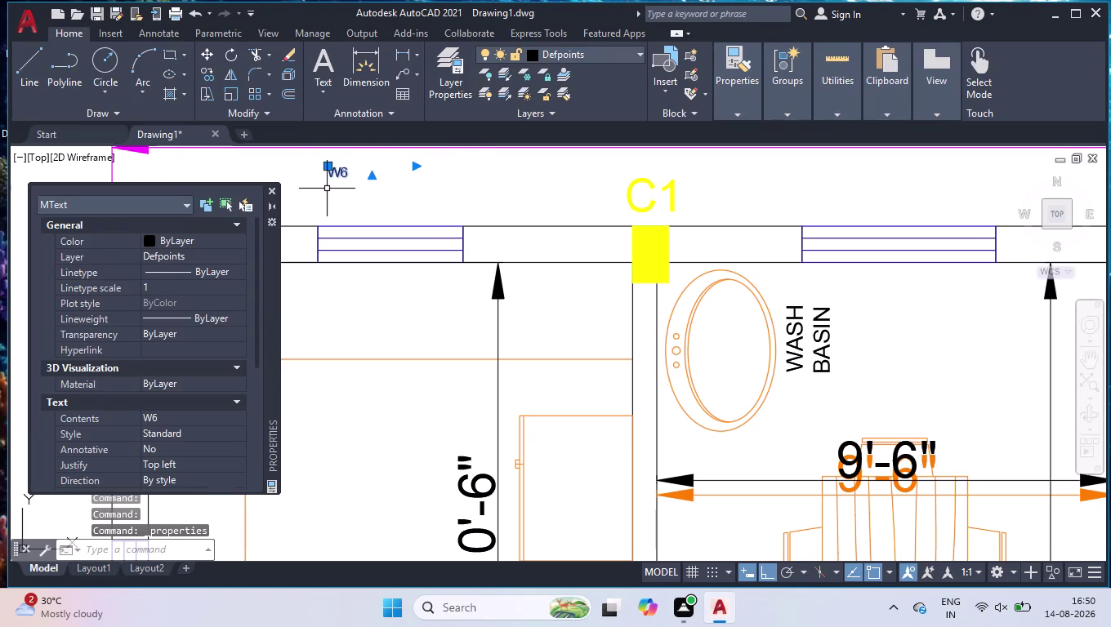
scroll(down, 3)
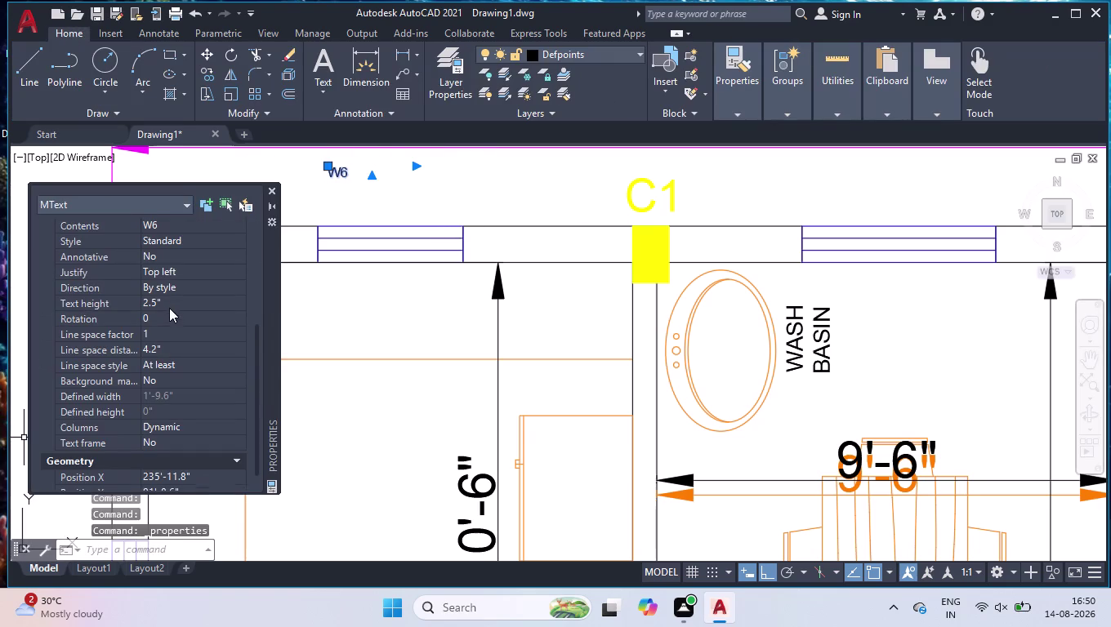
click(170, 305)
key(5)
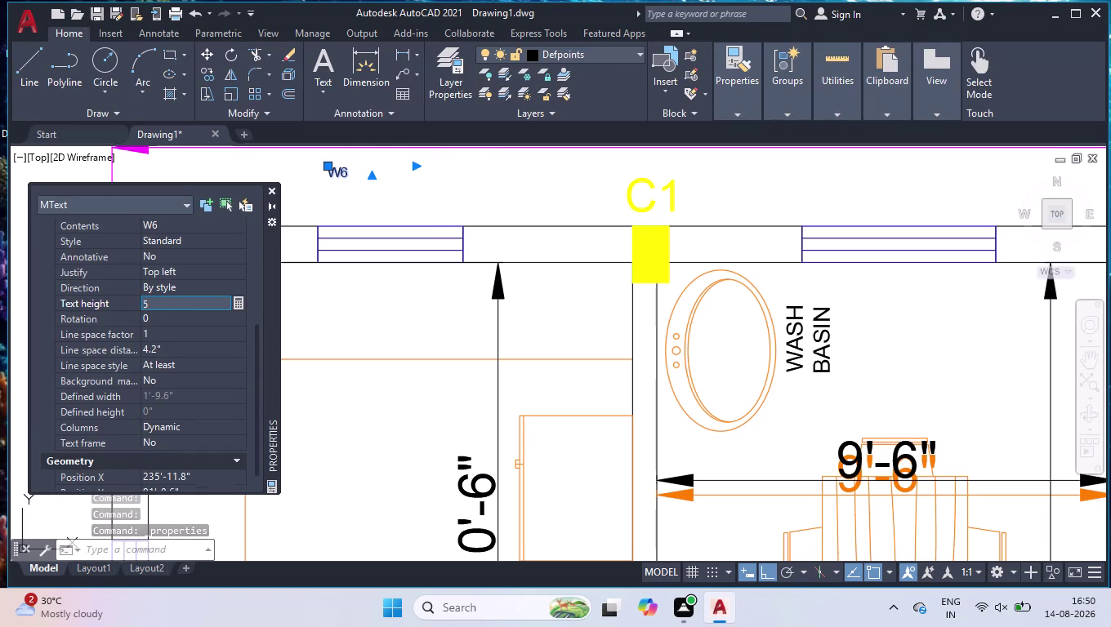
key(shift+quotedbl)
key(Return)
click(271, 185)
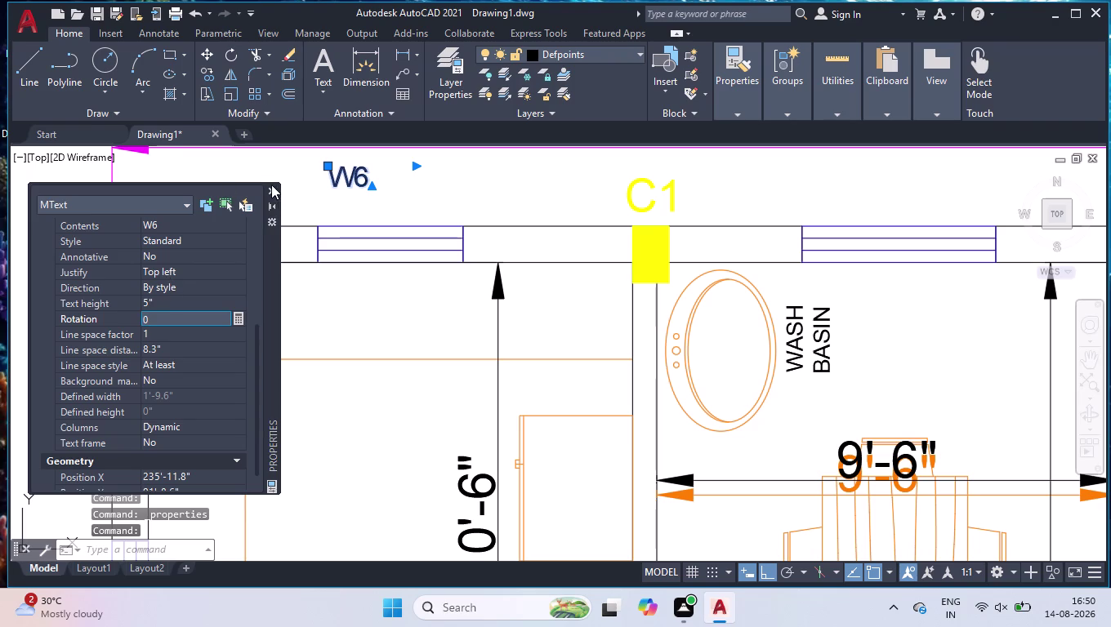
click(326, 165)
click(344, 194)
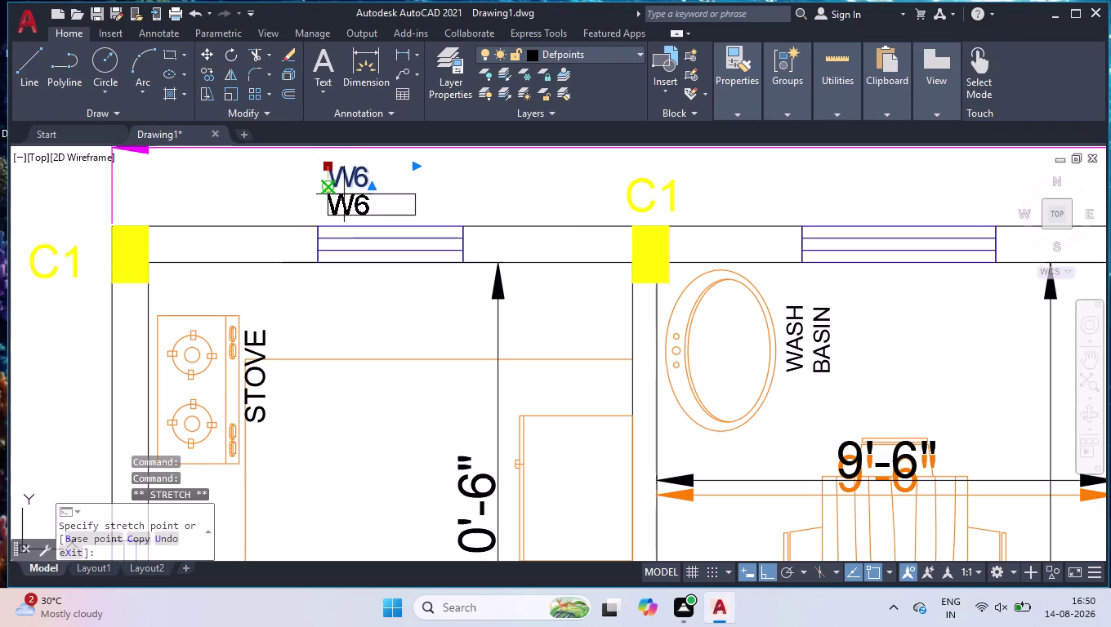
Copy the W6 label above the dining window and beside both bedroom 01 windows.
text(CO)
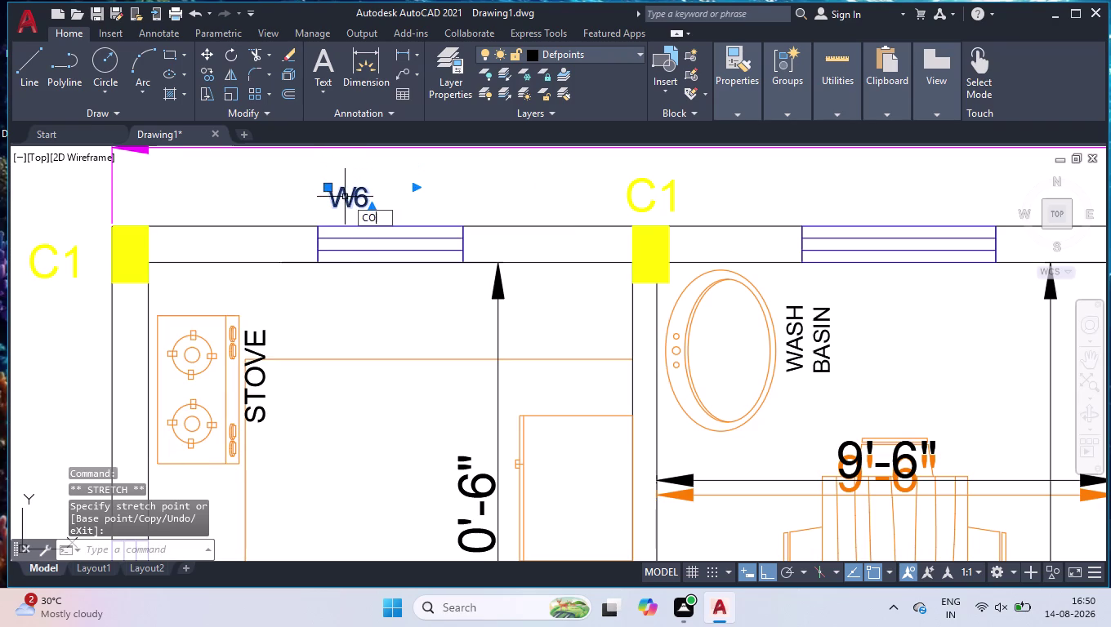
key(Return)
click(338, 193)
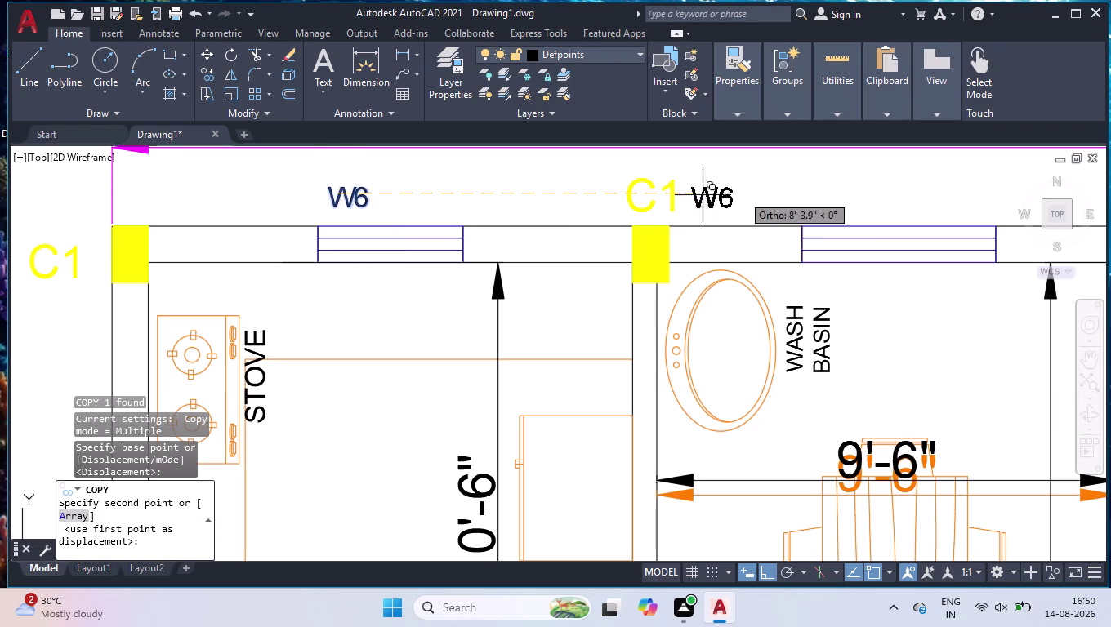
click(867, 208)
scroll(down, 3)
scroll(down, 3)
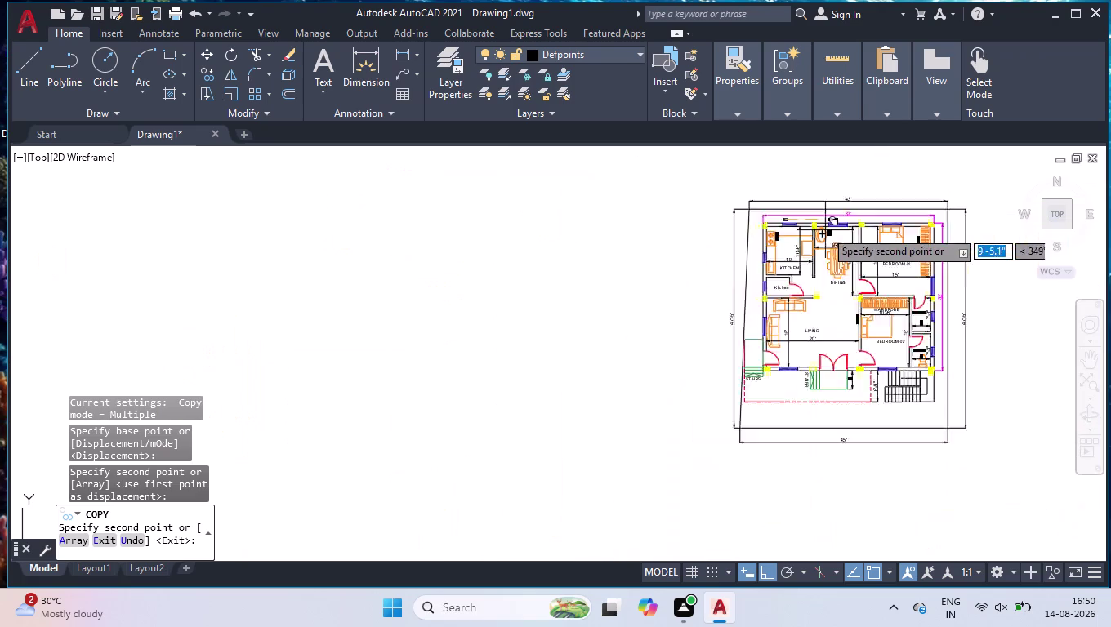
scroll(up, 3)
scroll(up, 3)
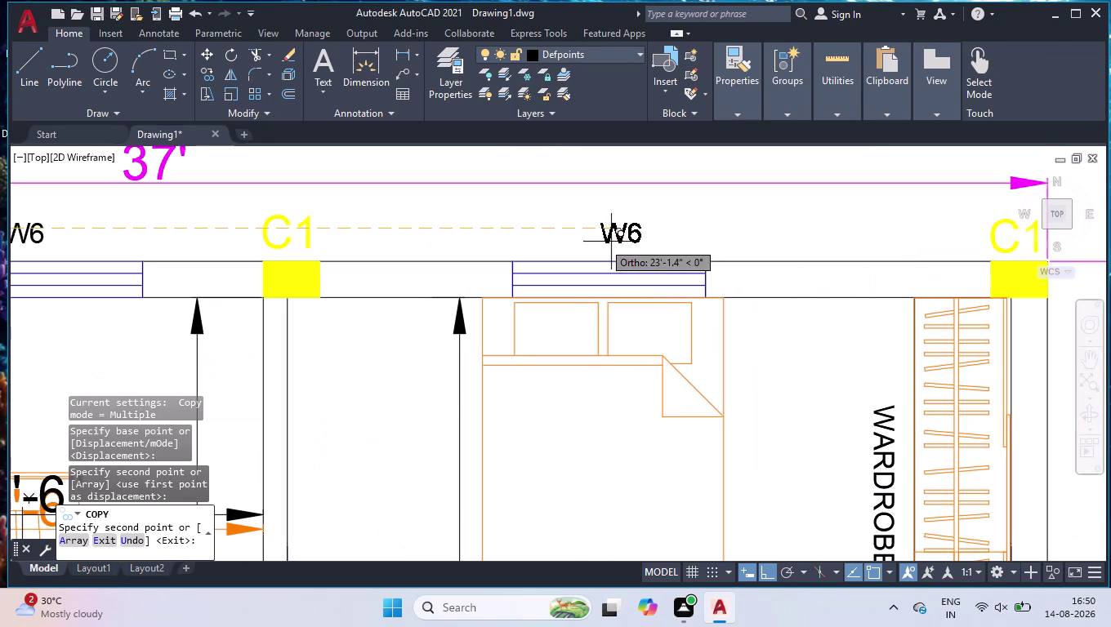
click(601, 242)
scroll(down, 3)
scroll(down, 3)
scroll(up, 3)
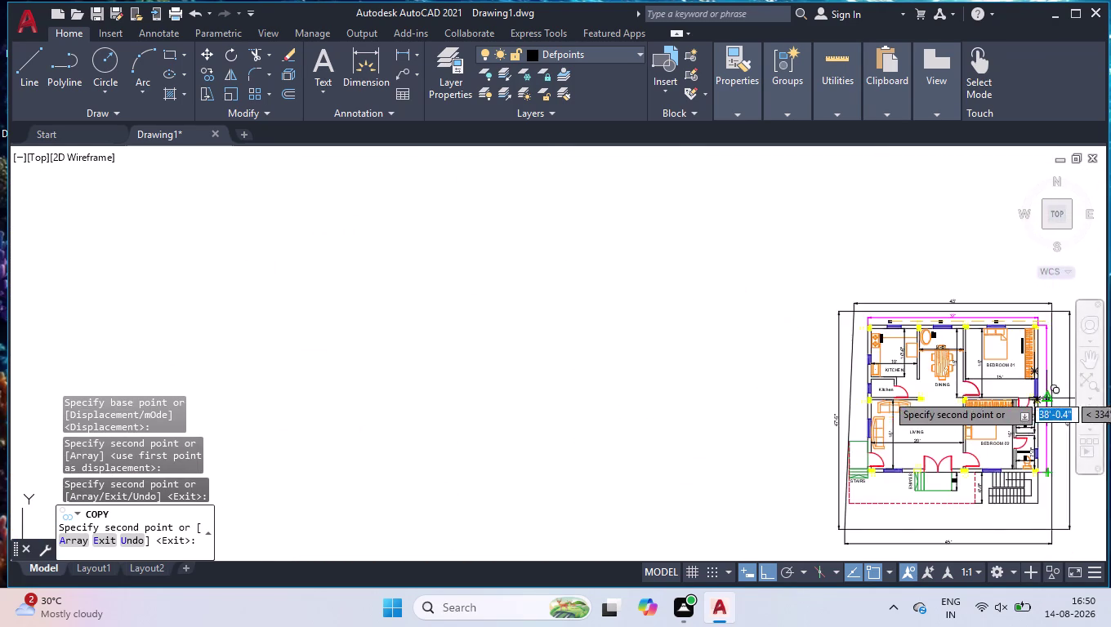
scroll(up, 3)
scroll(up, 3)
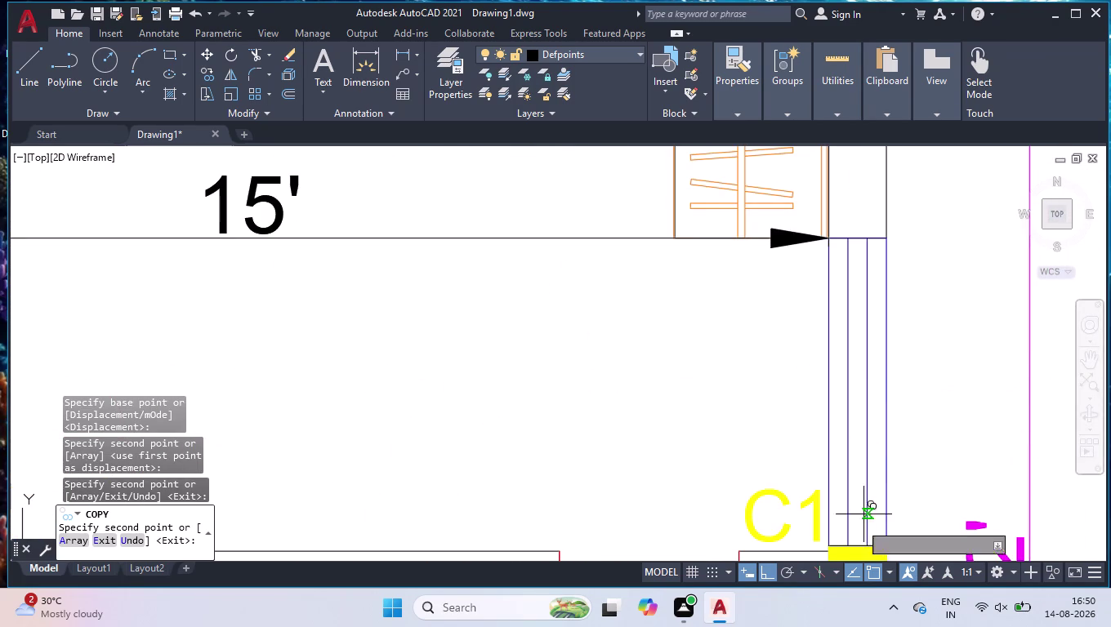
click(786, 572)
With polar tracking on, add W6 copies at both toilets, lower bedroom and living-room bottom windows.
click(921, 375)
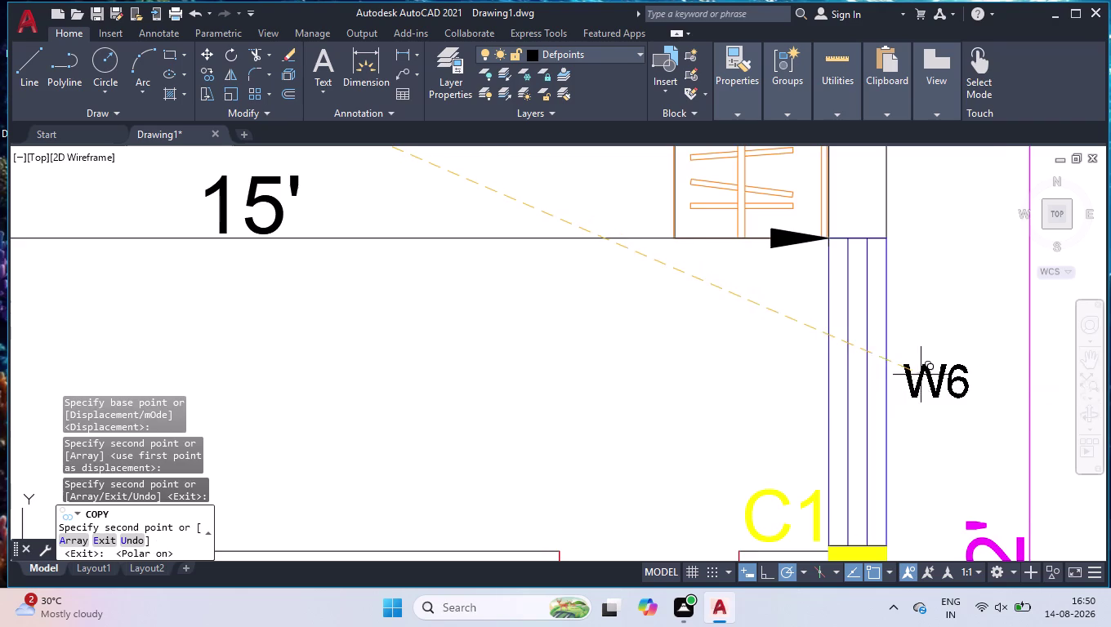
scroll(down, 3)
scroll(up, 3)
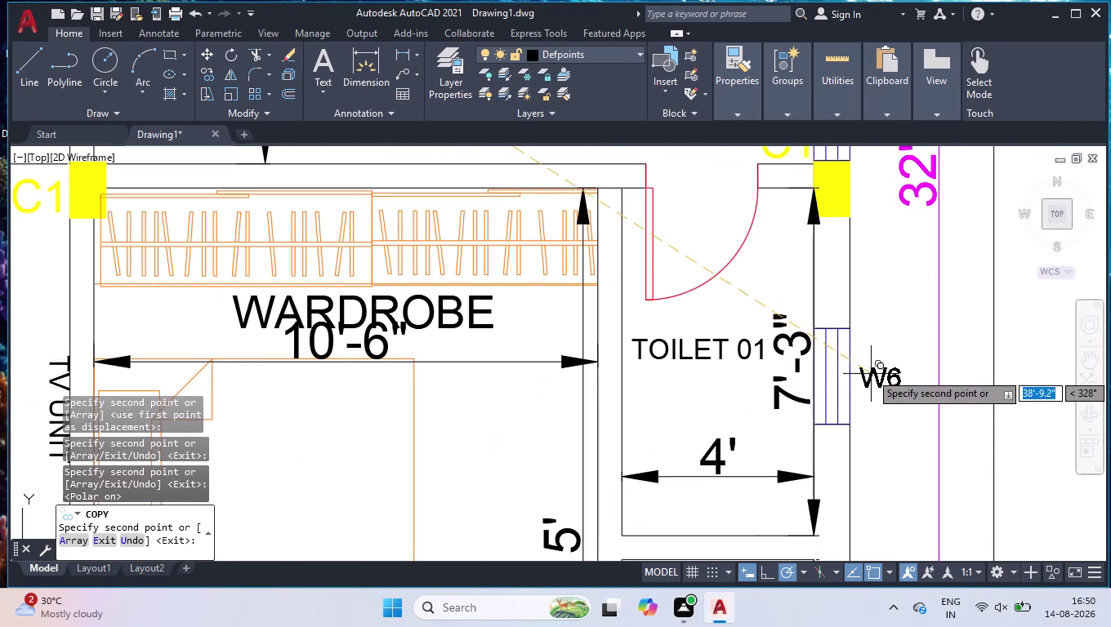
click(871, 372)
scroll(down, 3)
scroll(up, 3)
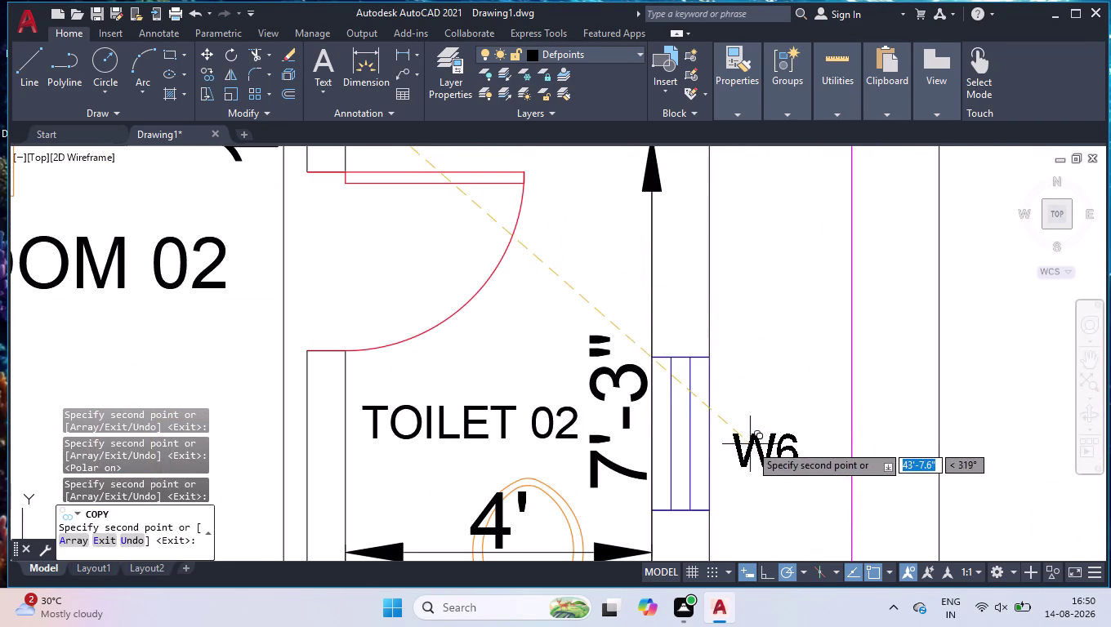
click(750, 445)
scroll(down, 3)
scroll(up, 3)
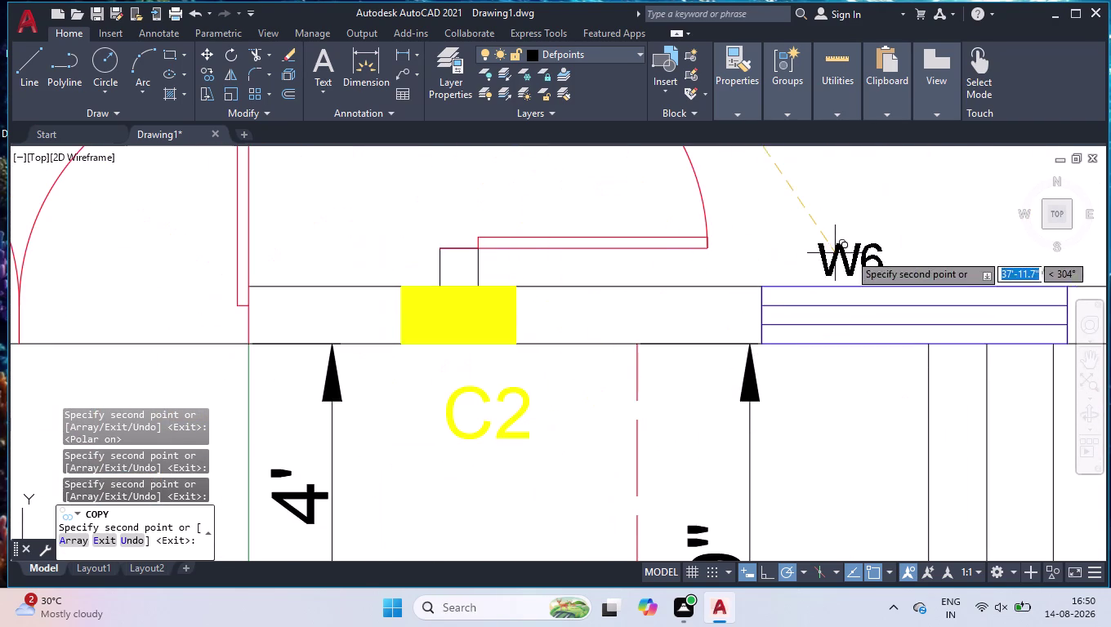
click(891, 246)
scroll(down, 3)
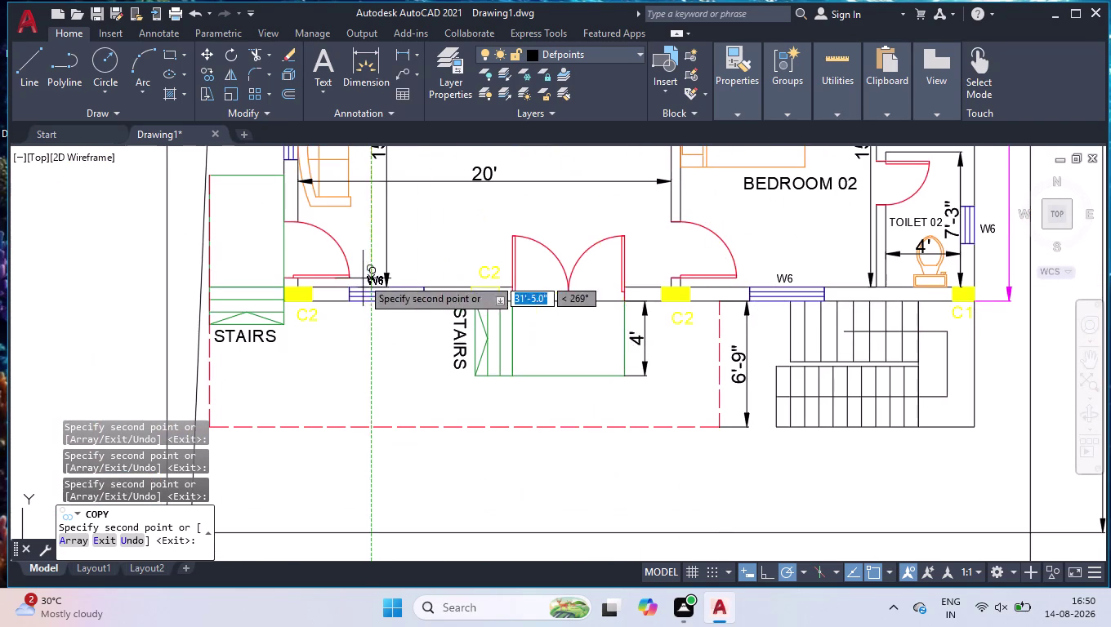
scroll(up, 3)
click(504, 285)
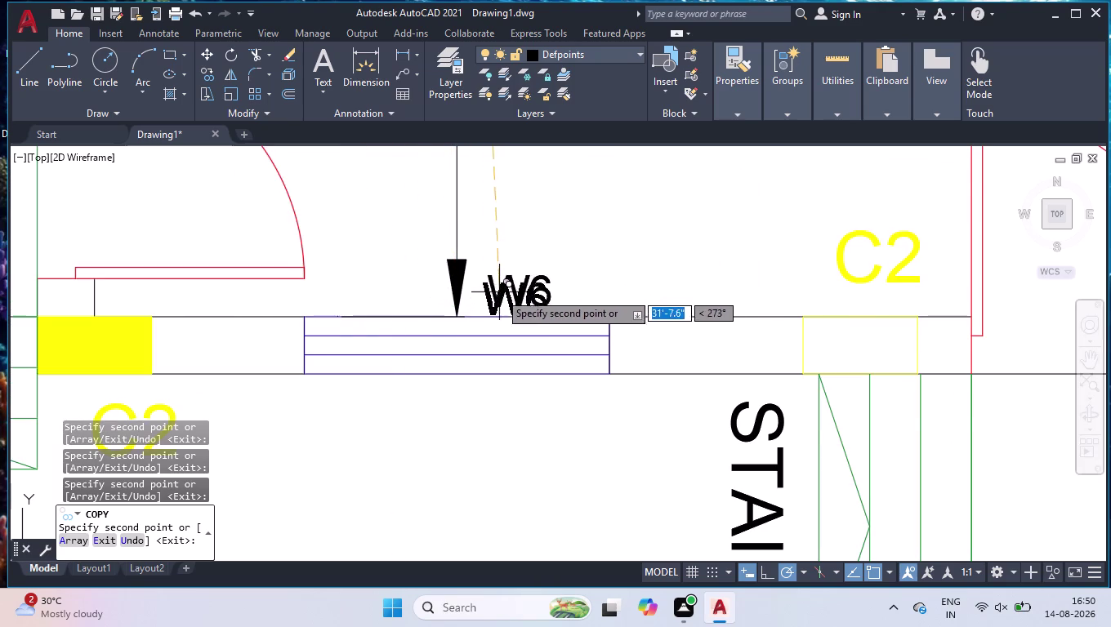
Add W6 copies beside the living room's left window and two more windows, ending the copy.
scroll(down, 3)
scroll(down, 3)
scroll(up, 3)
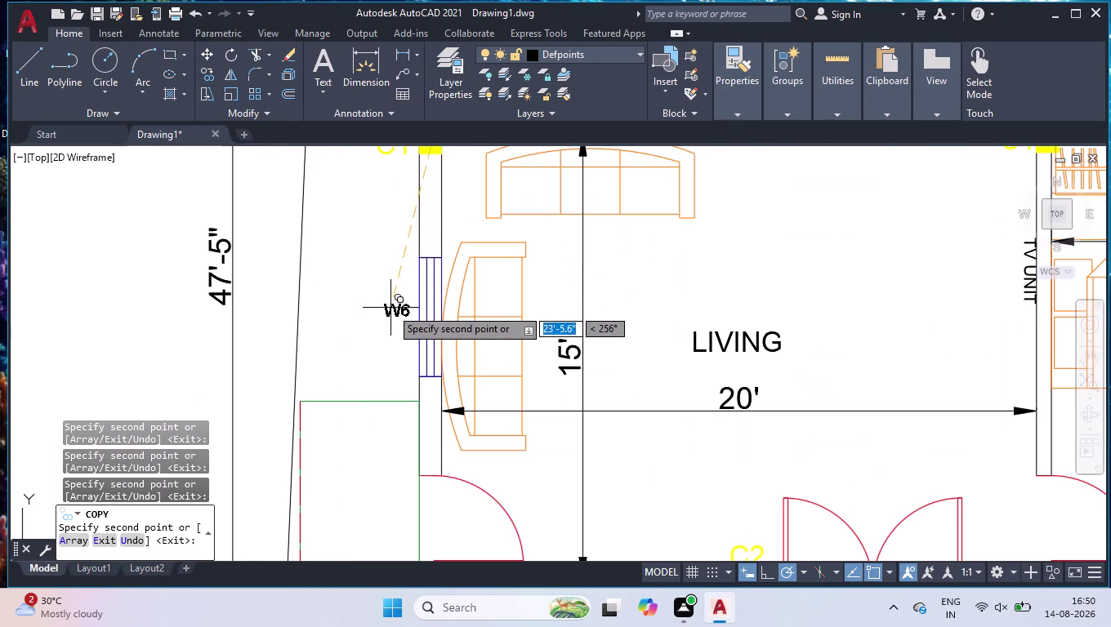
click(393, 308)
scroll(down, 3)
scroll(down, 3)
scroll(up, 3)
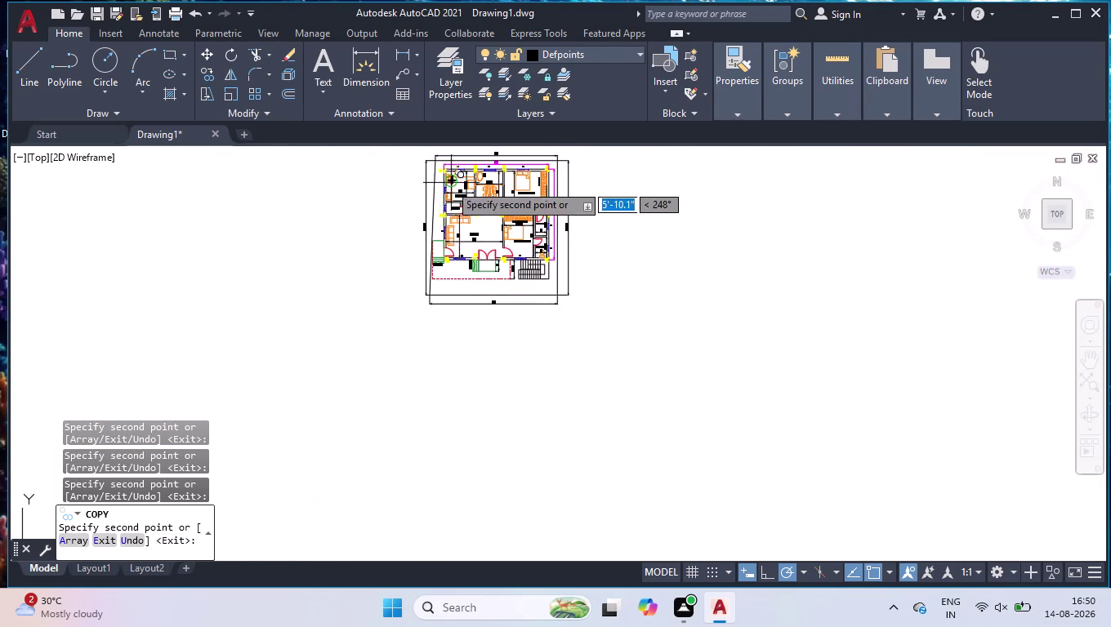
scroll(up, 3)
scroll(up, 3)
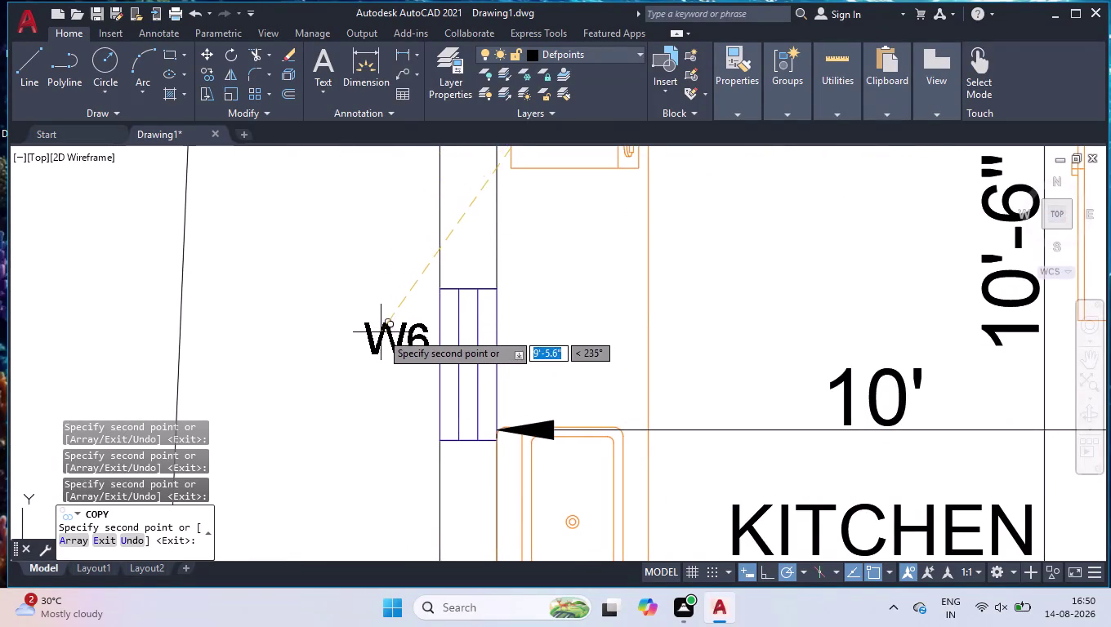
click(380, 333)
scroll(down, 3)
scroll(up, 3)
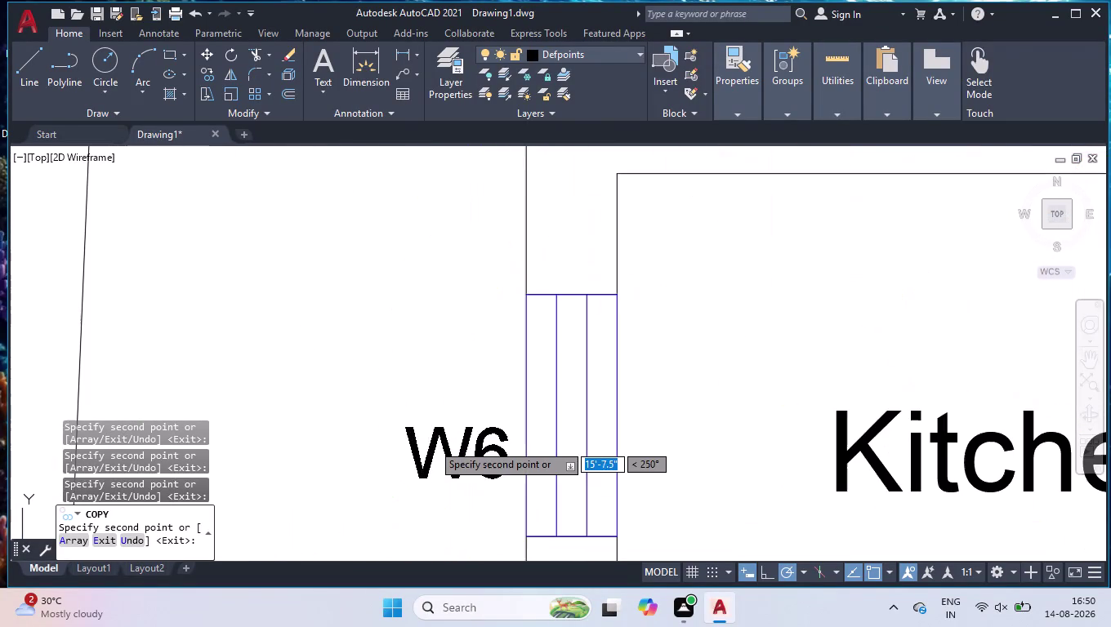
click(440, 419)
key(space)
Select the W6 labels above the windows.
scroll(down, 3)
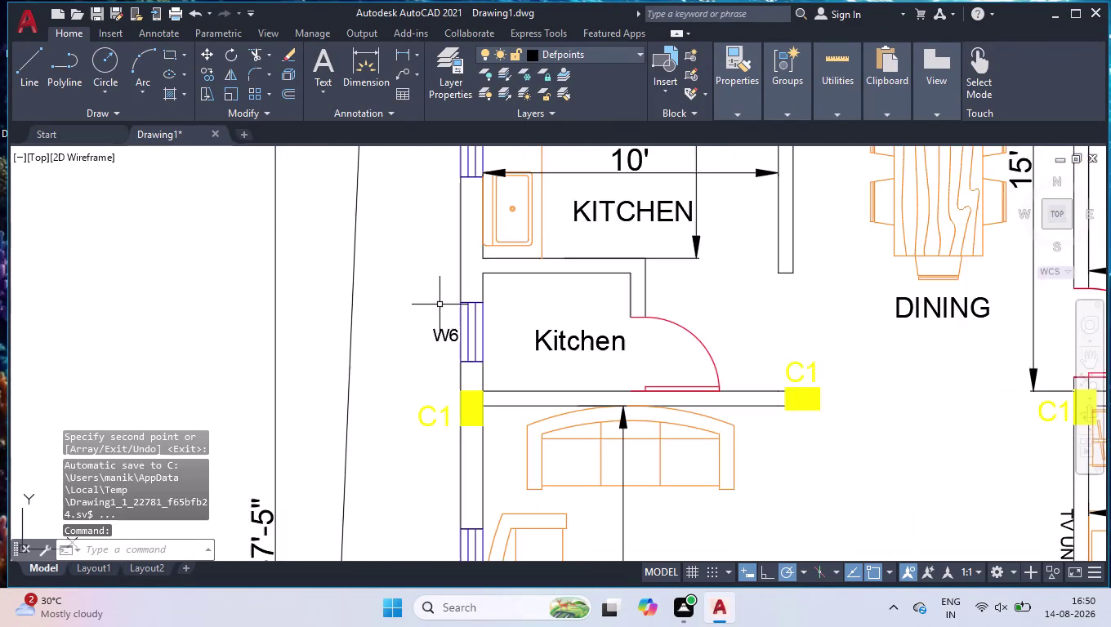
scroll(down, 3)
scroll(up, 3)
scroll(up, 3)
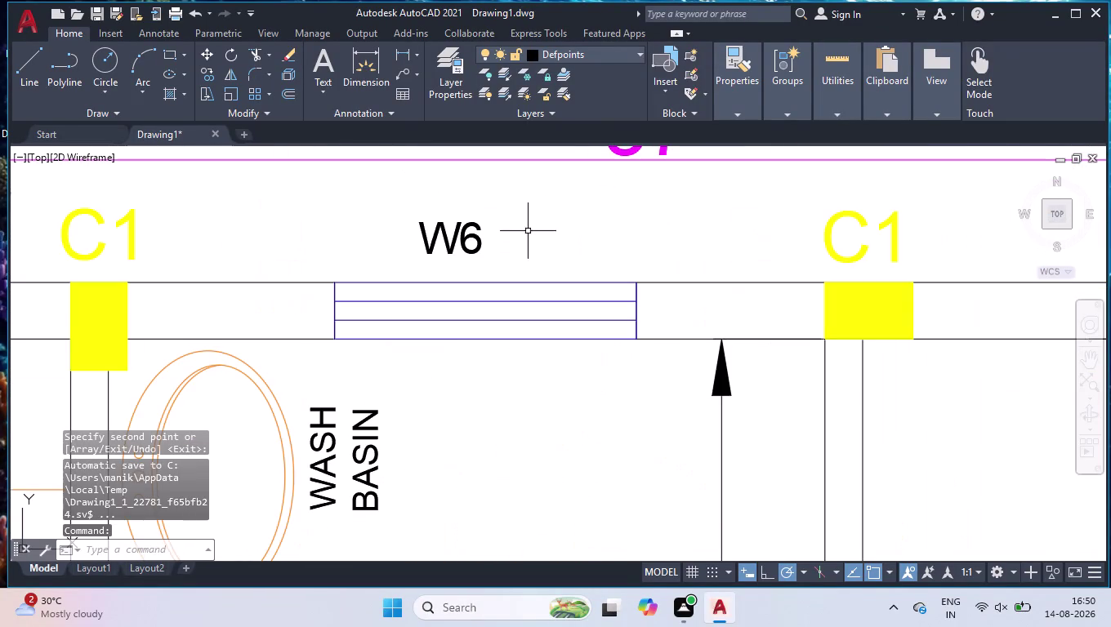
click(508, 210)
click(450, 239)
Renumber the first two W6 labels to W5 and W4.
double_click(452, 237)
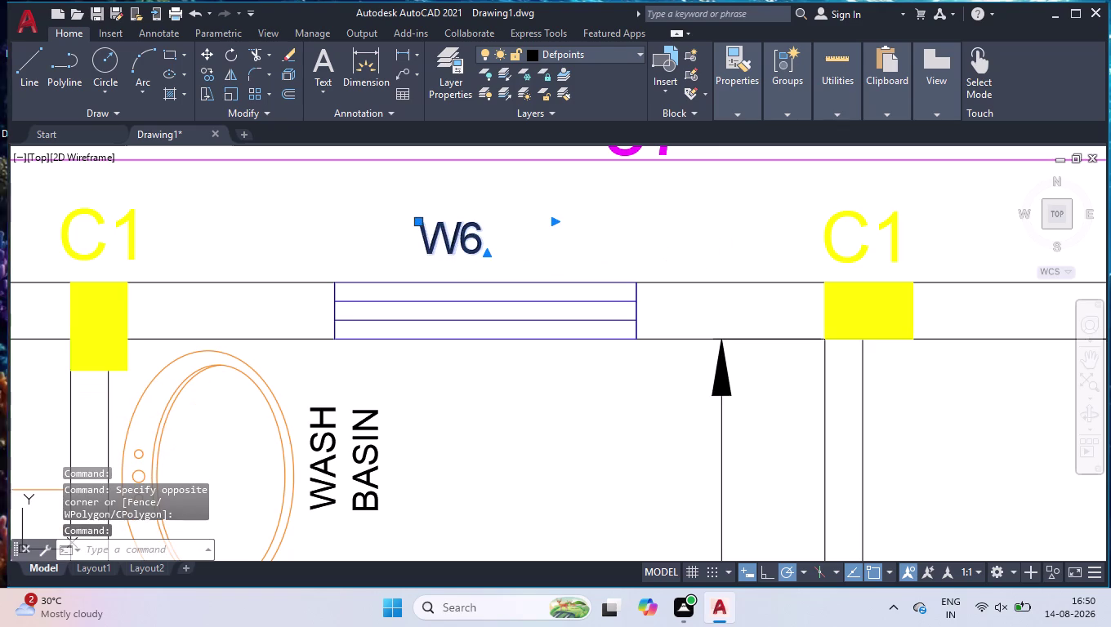
key(Right)
key(BackSpace)
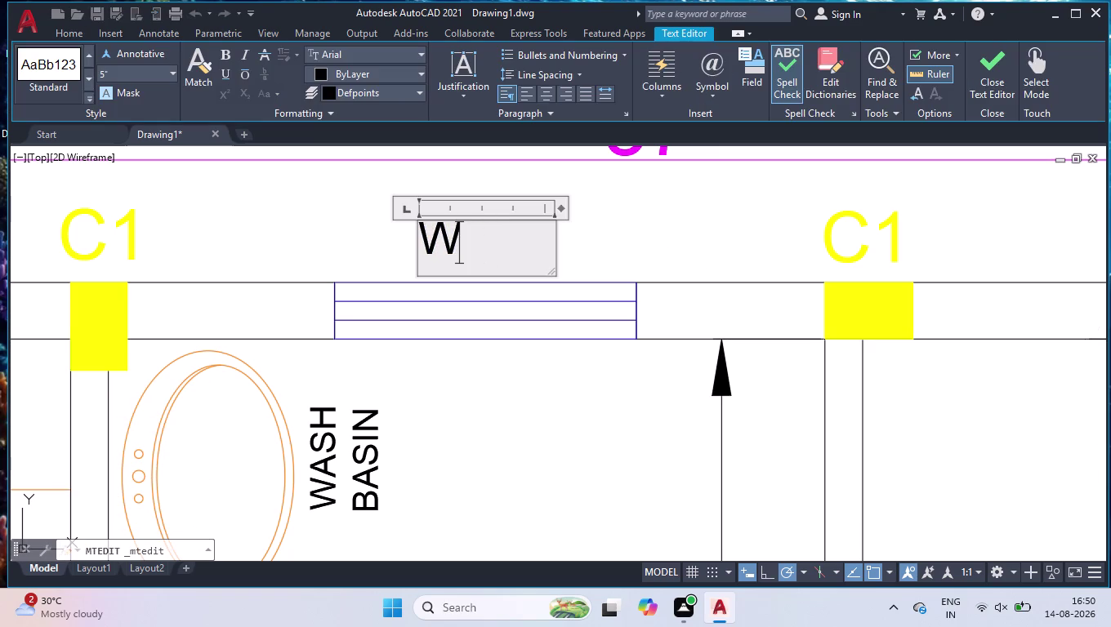
key(5)
scroll(down, 3)
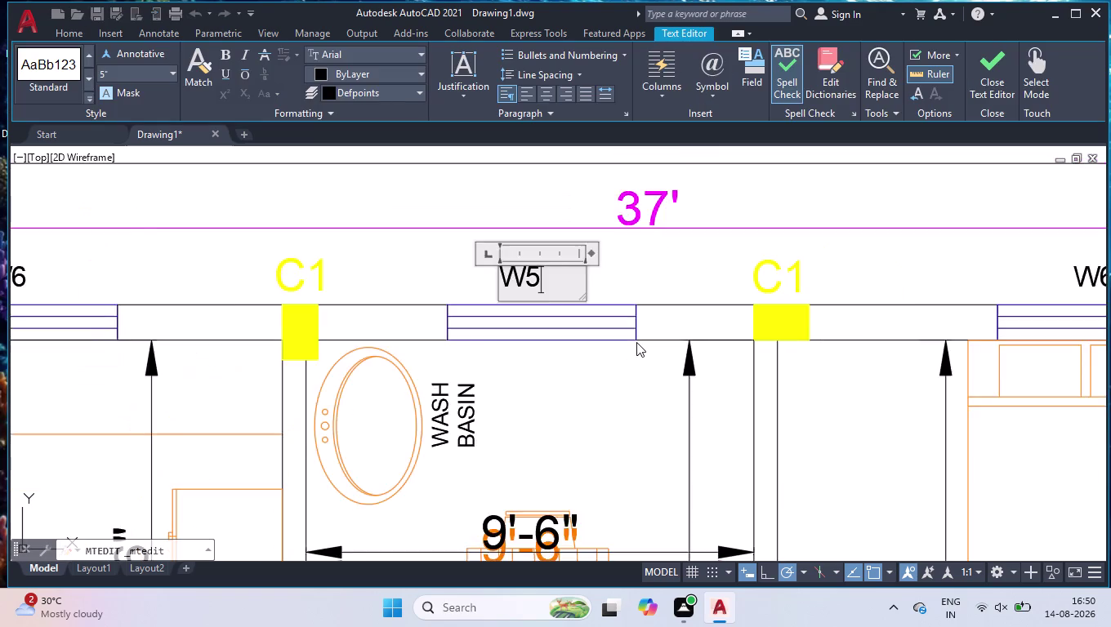
scroll(down, 3)
scroll(up, 3)
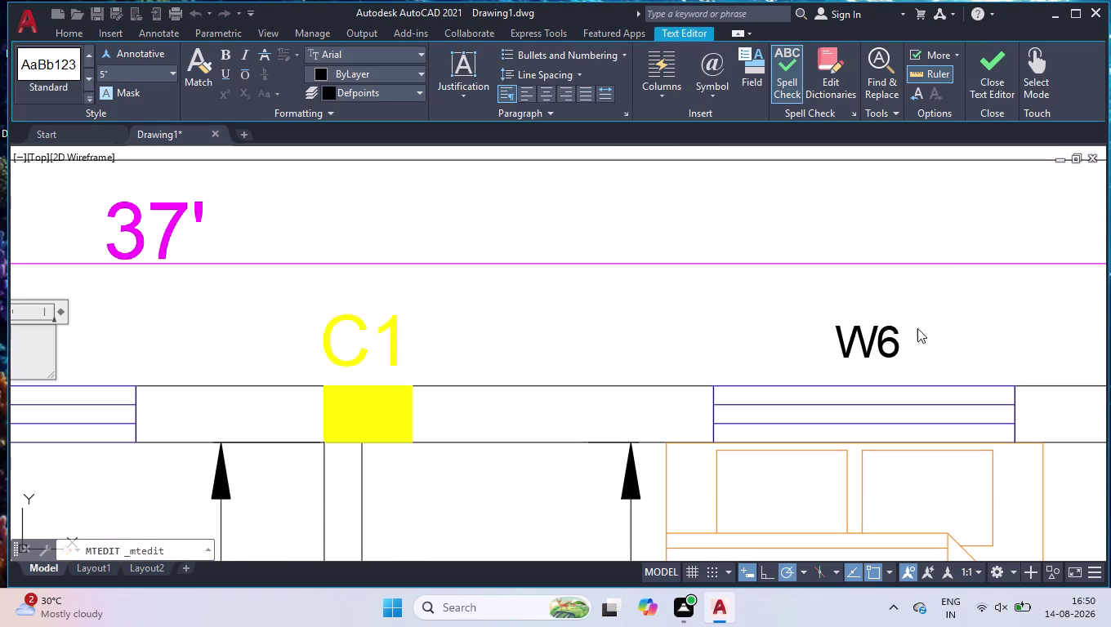
click(897, 280)
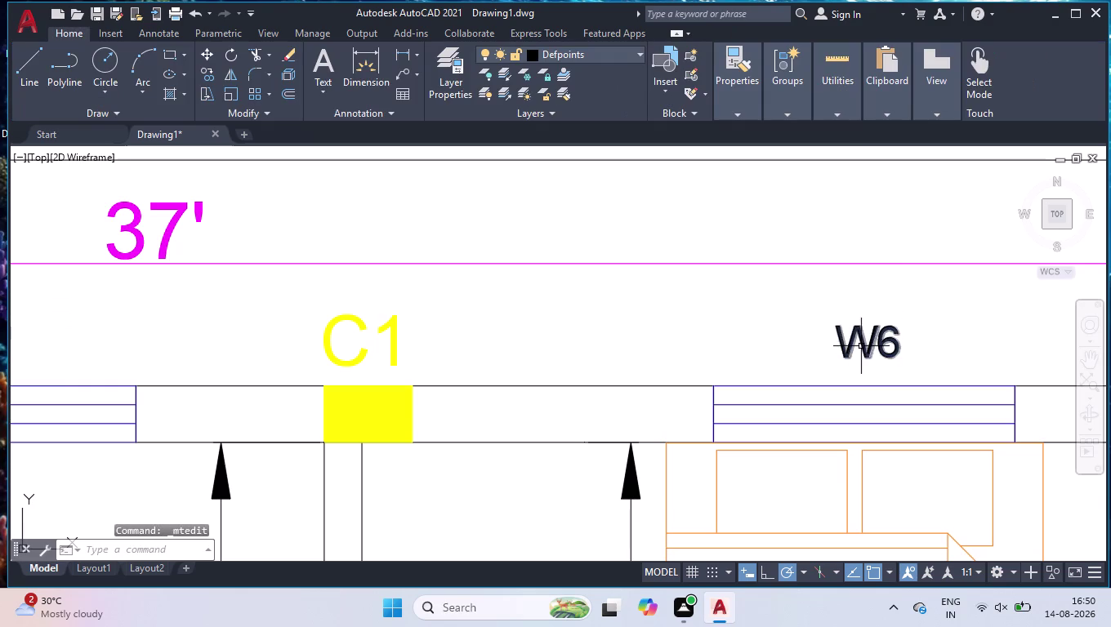
double_click(863, 346)
click(906, 349)
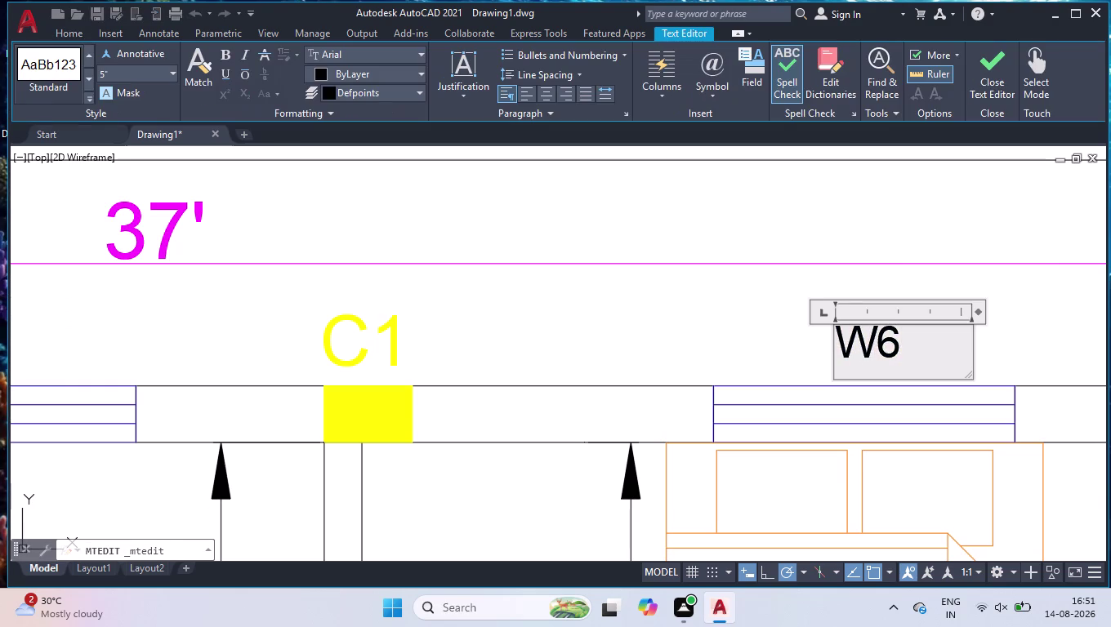
key(BackSpace)
key(4)
click(767, 338)
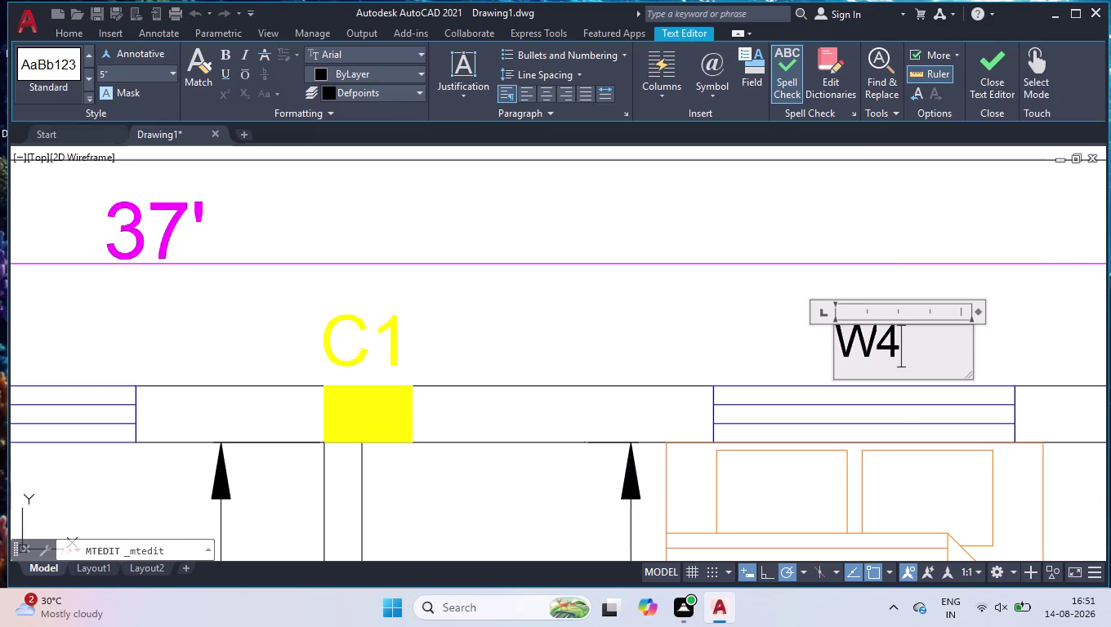
Renumber the W6 label beside the right window to W3.
scroll(down, 3)
scroll(down, 3)
scroll(up, 3)
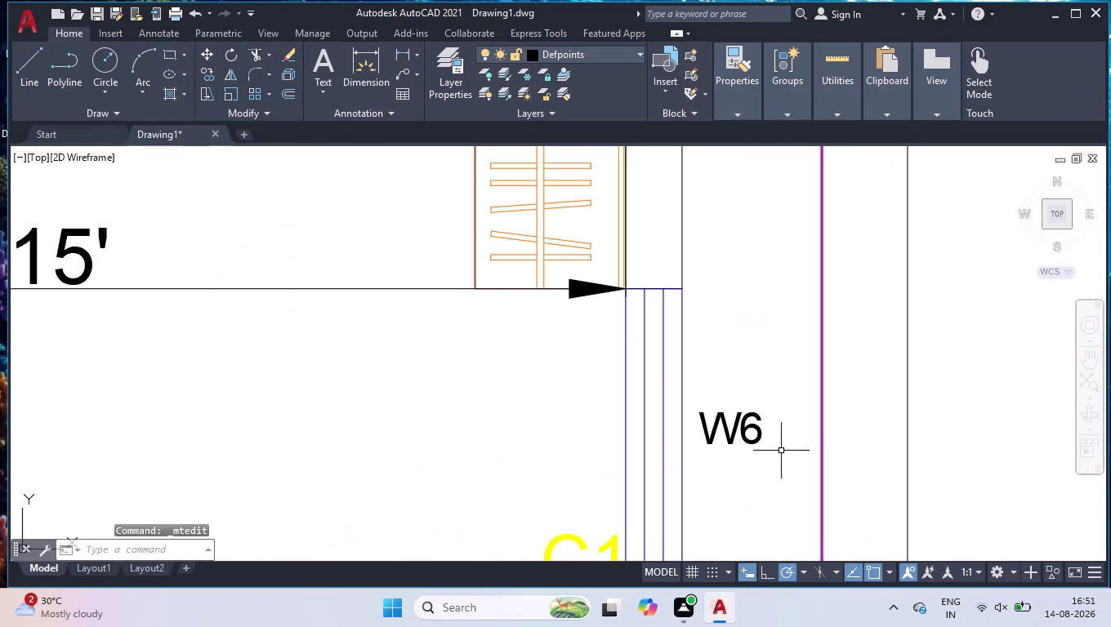
double_click(736, 438)
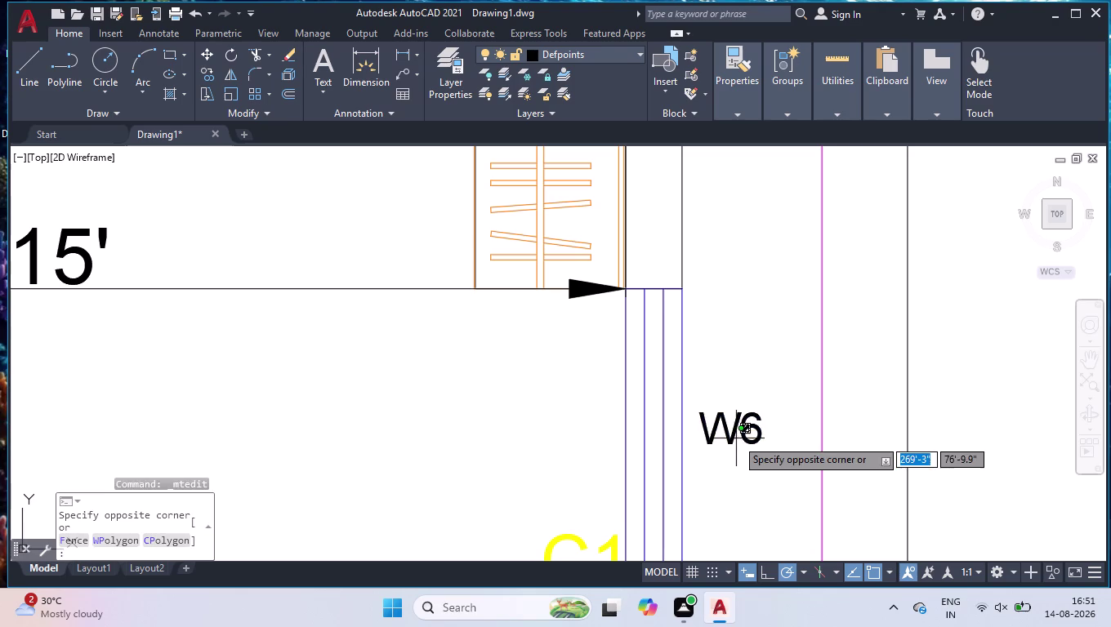
double_click(745, 431)
double_click(741, 411)
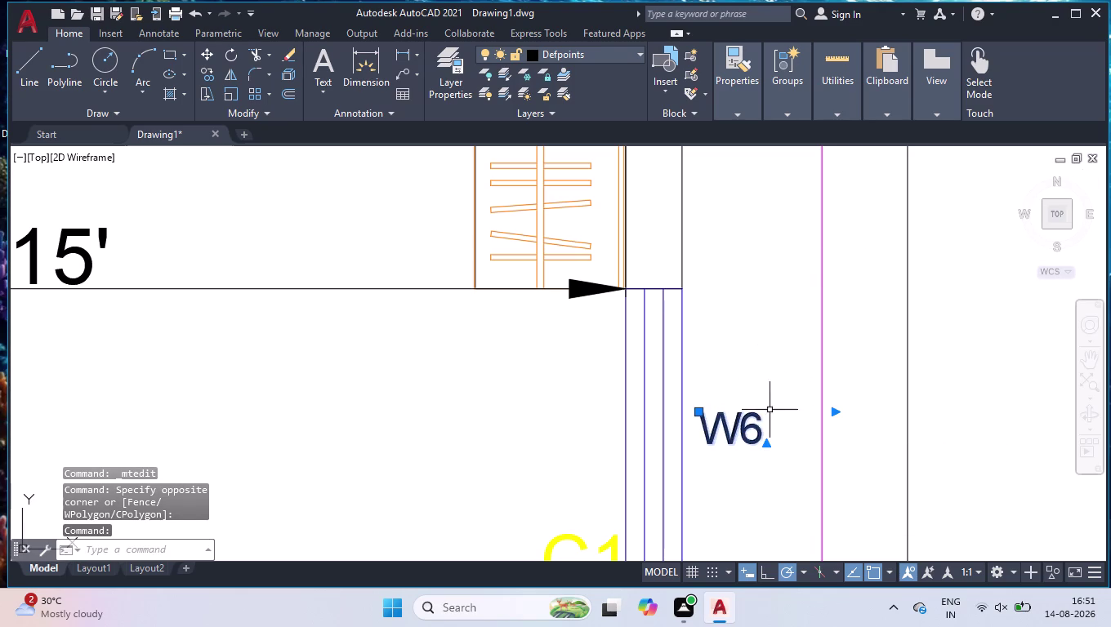
double_click(757, 420)
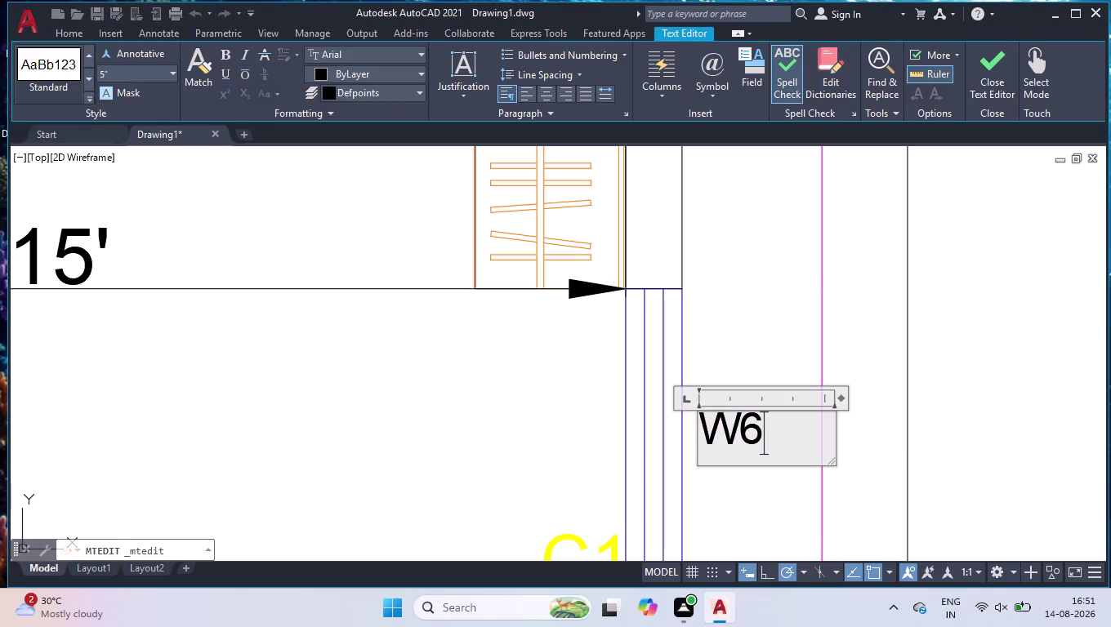
key(BackSpace)
key(3)
scroll(down, 3)
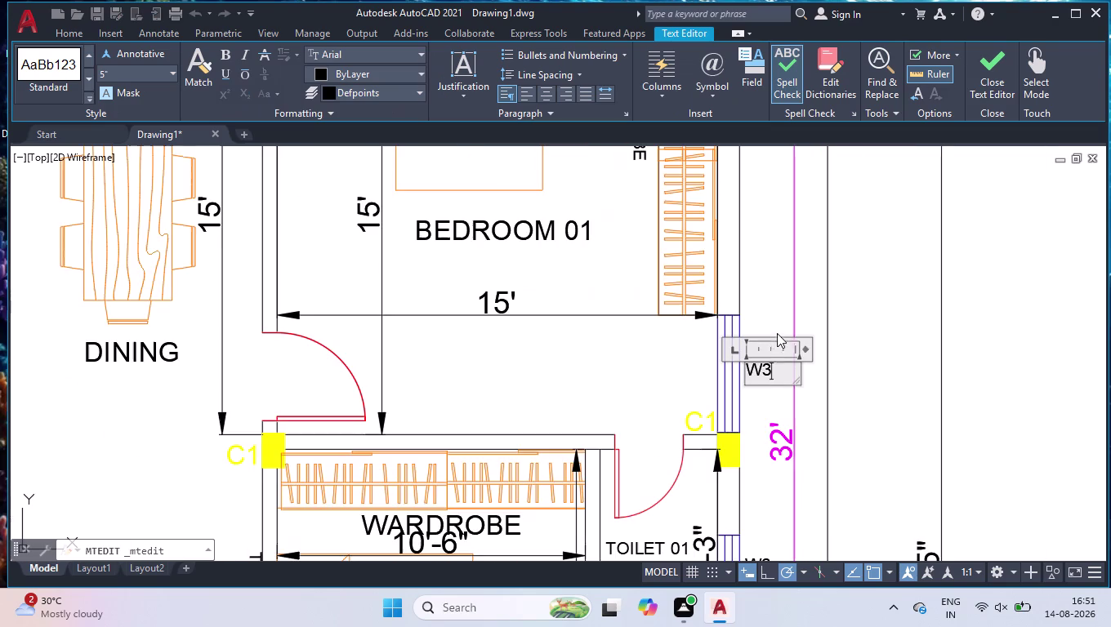
scroll(down, 3)
scroll(up, 3)
click(776, 384)
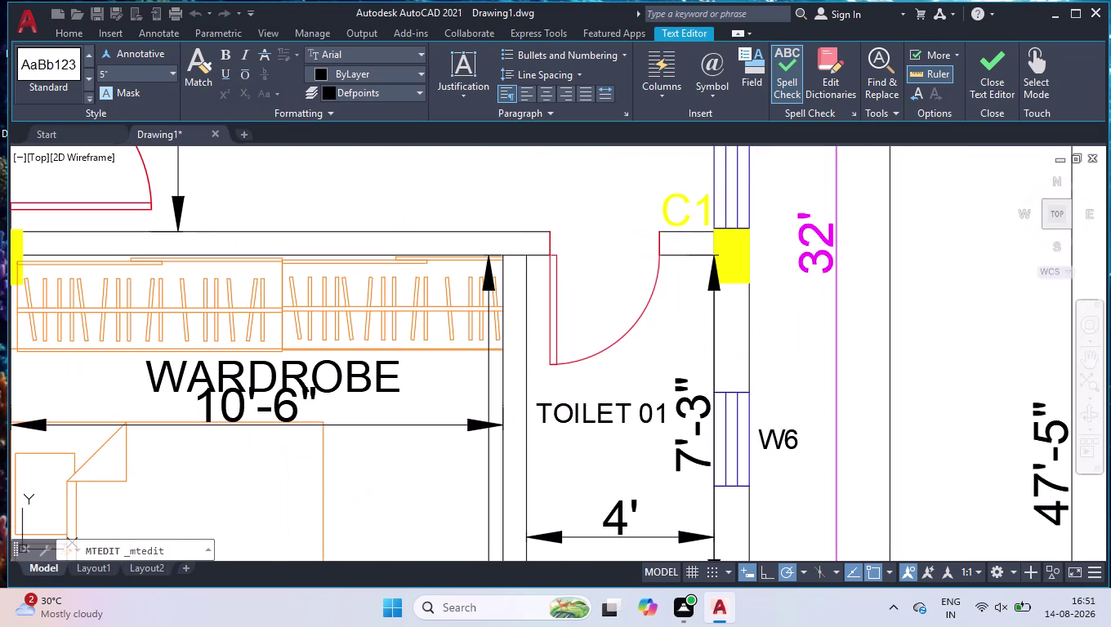
Retype the W6 label by TOILET 01 as VW3.
scroll(down, 3)
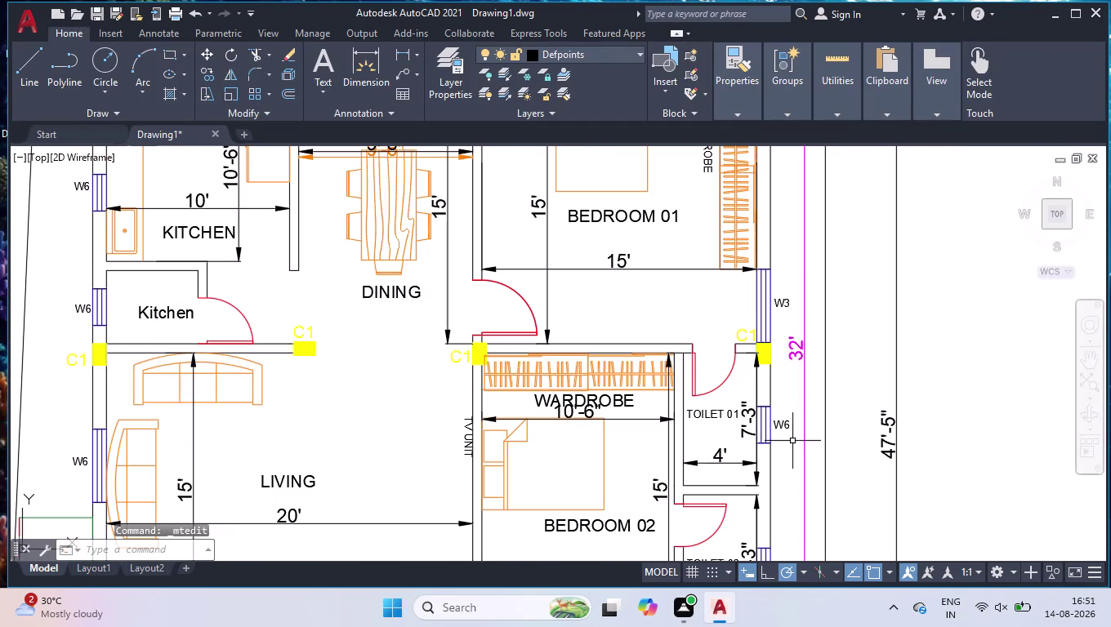
scroll(up, 3)
double_click(759, 373)
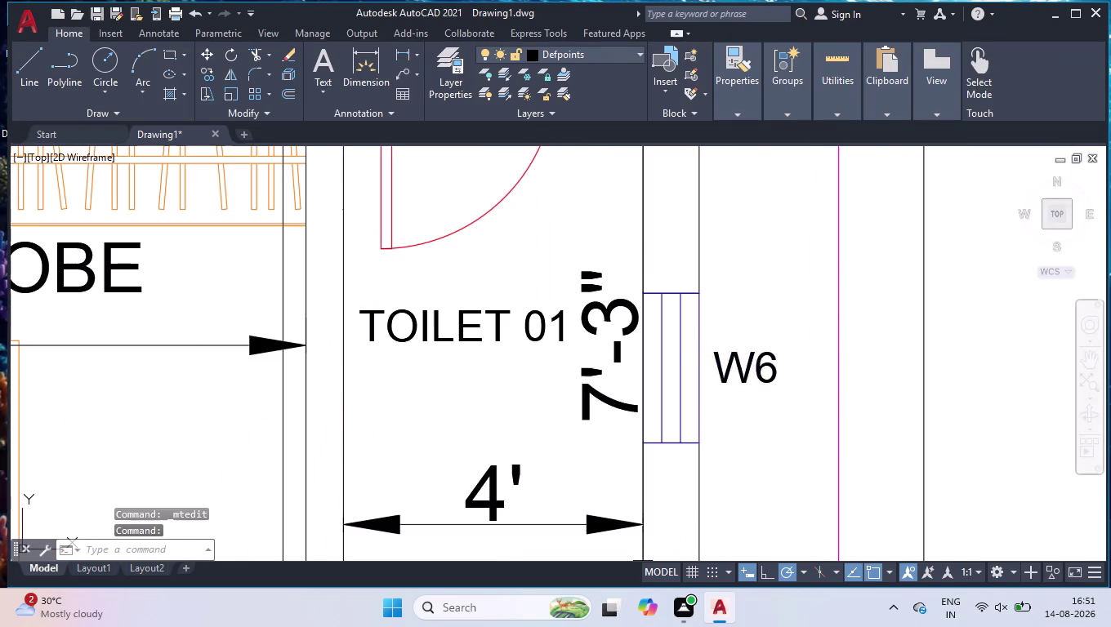
key(ctrl+a)
text(V)
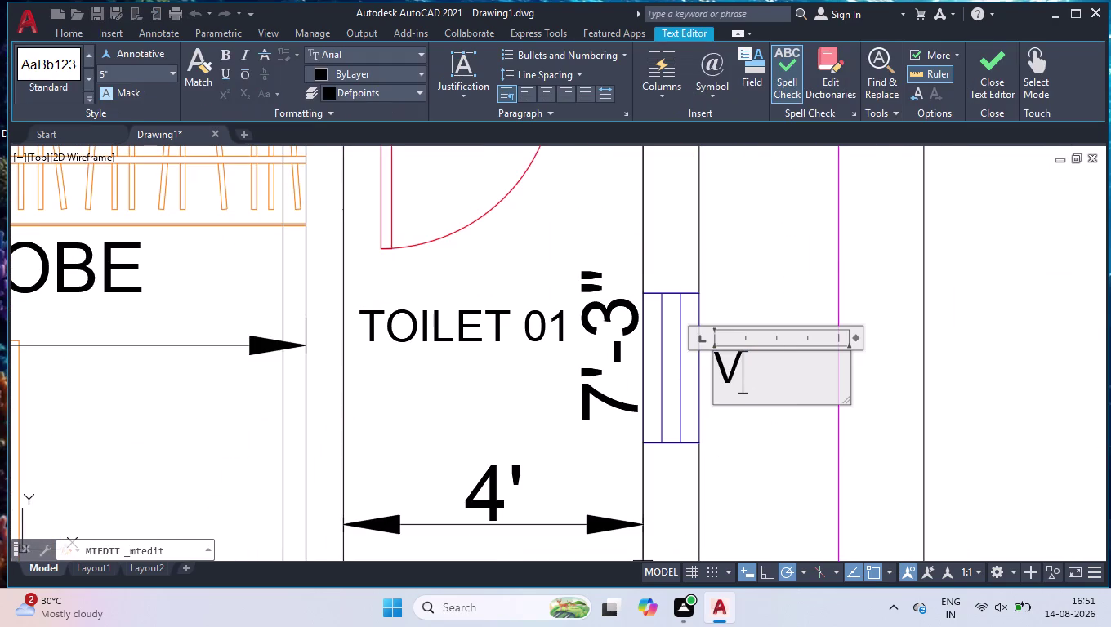
text(W)
key(3)
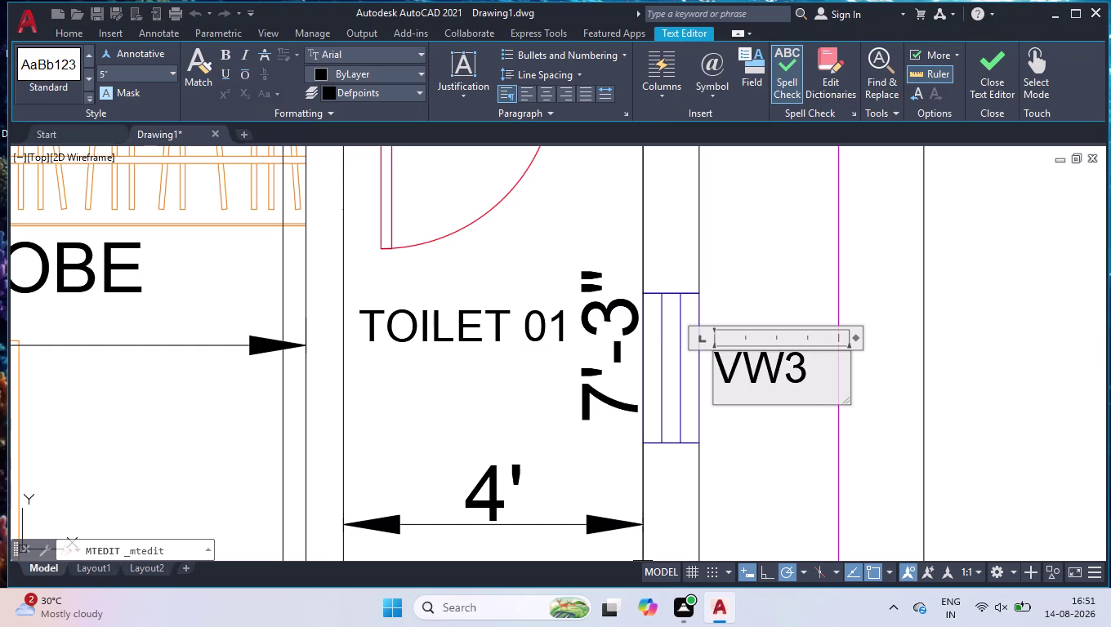
click(768, 436)
Retype the W6 label by TOILET 02 as VW4.
scroll(down, 3)
scroll(down, 3)
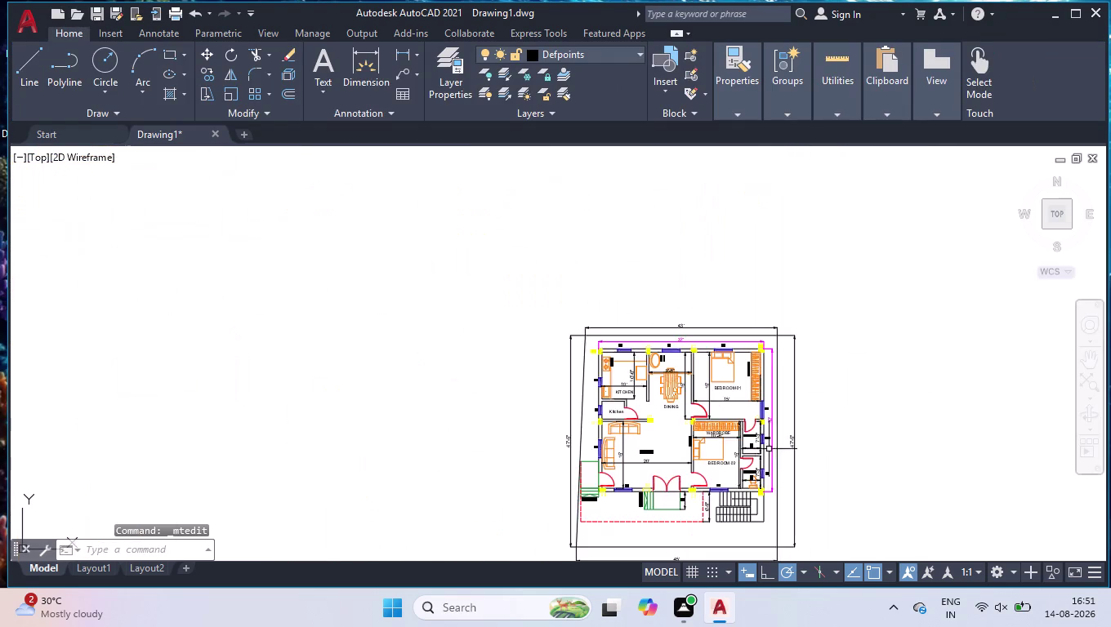
scroll(up, 3)
scroll(up, 3)
click(615, 333)
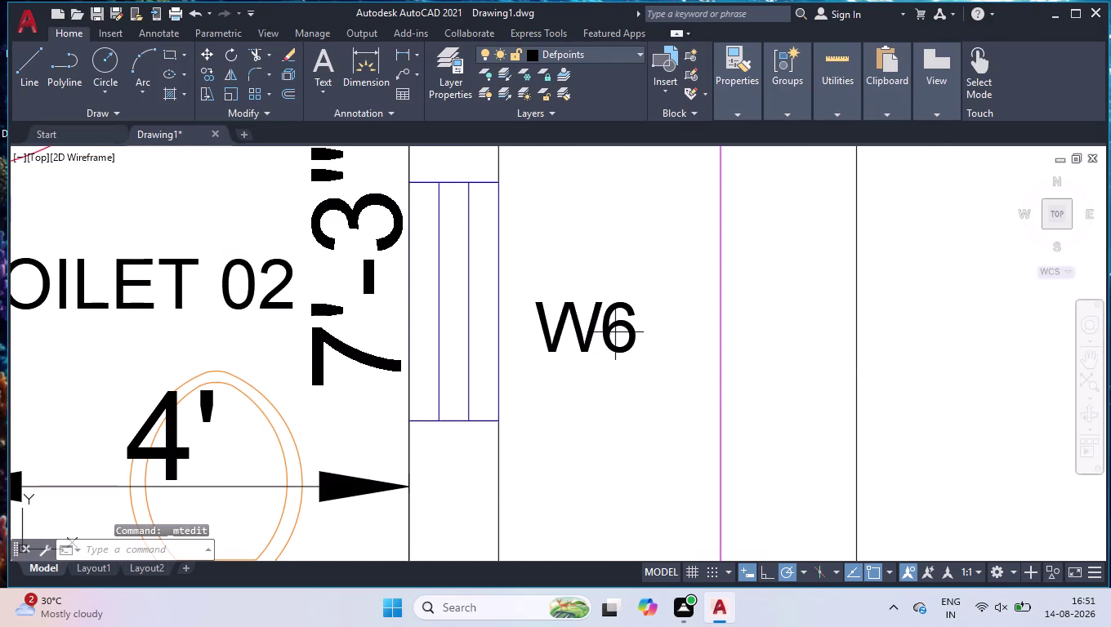
double_click(612, 323)
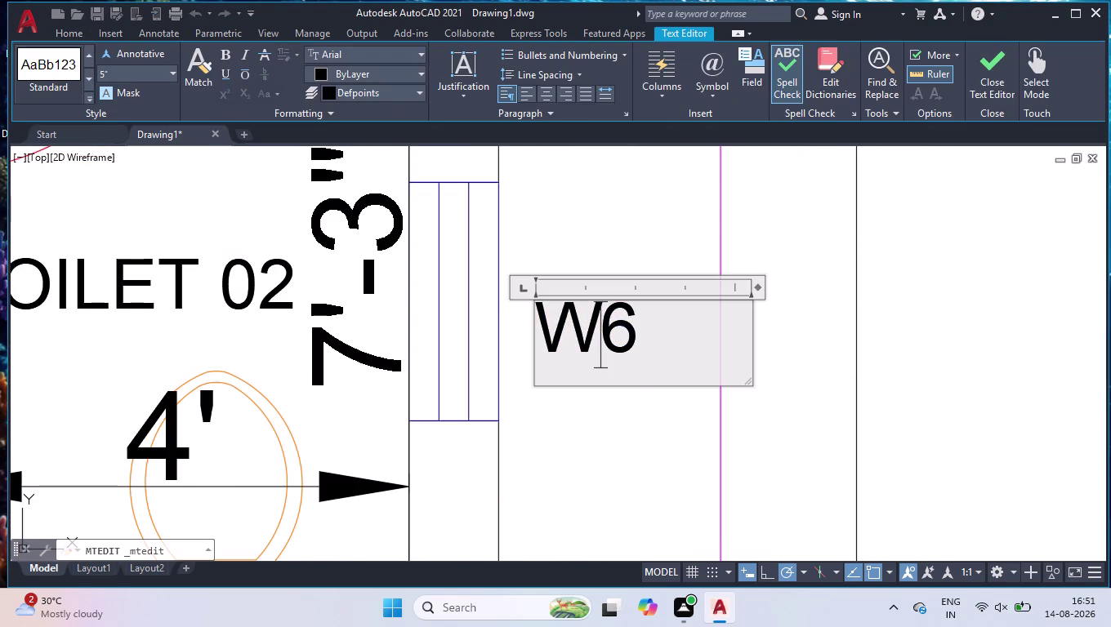
key(ctrl+a)
text(VW2)
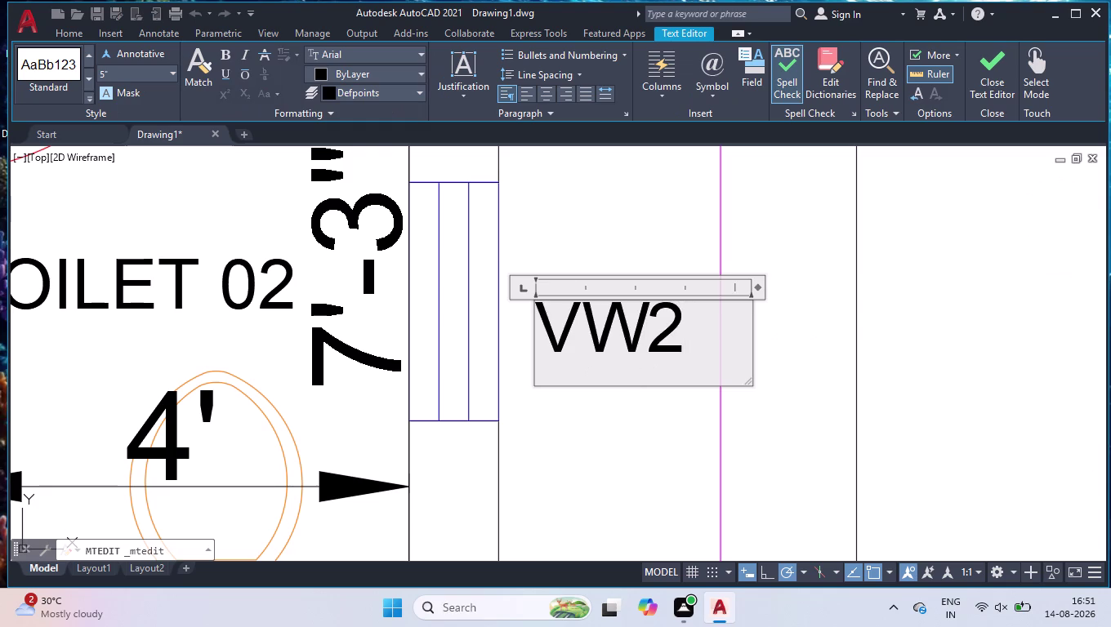
key(BackSpace)
key(4)
click(562, 465)
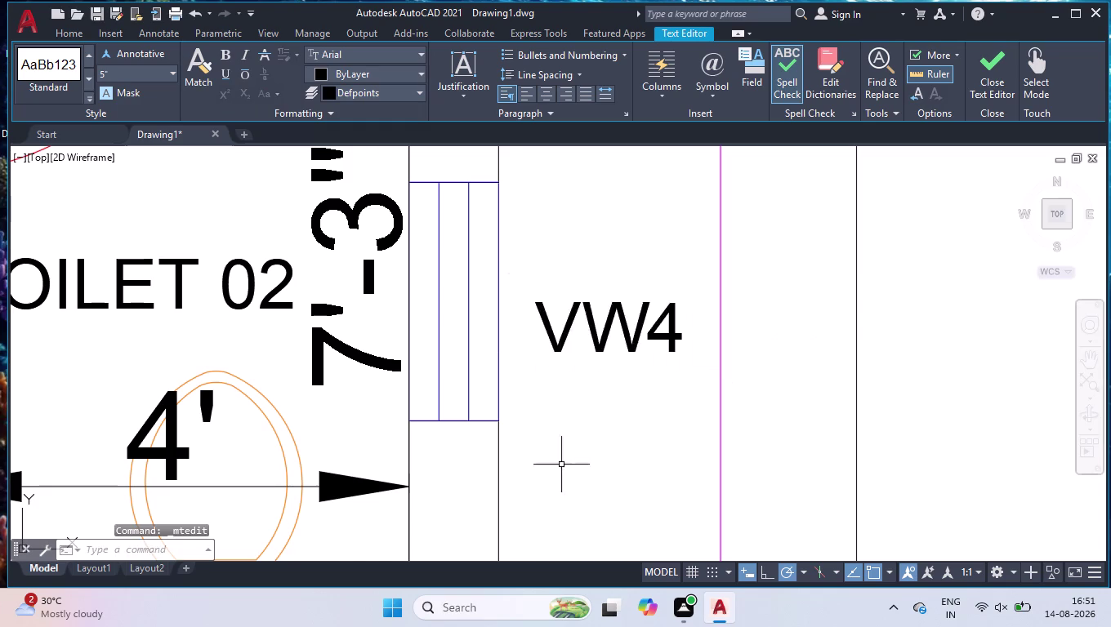
Change the W6 label above the window to W2.
scroll(down, 3)
scroll(down, 3)
scroll(up, 3)
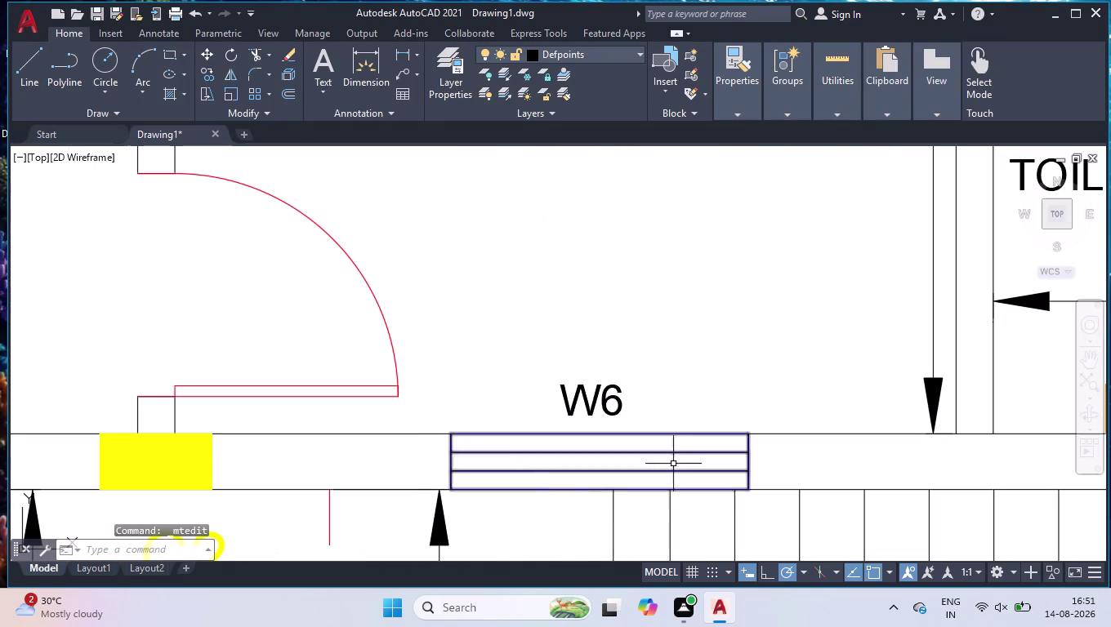
double_click(616, 402)
key(BackSpace)
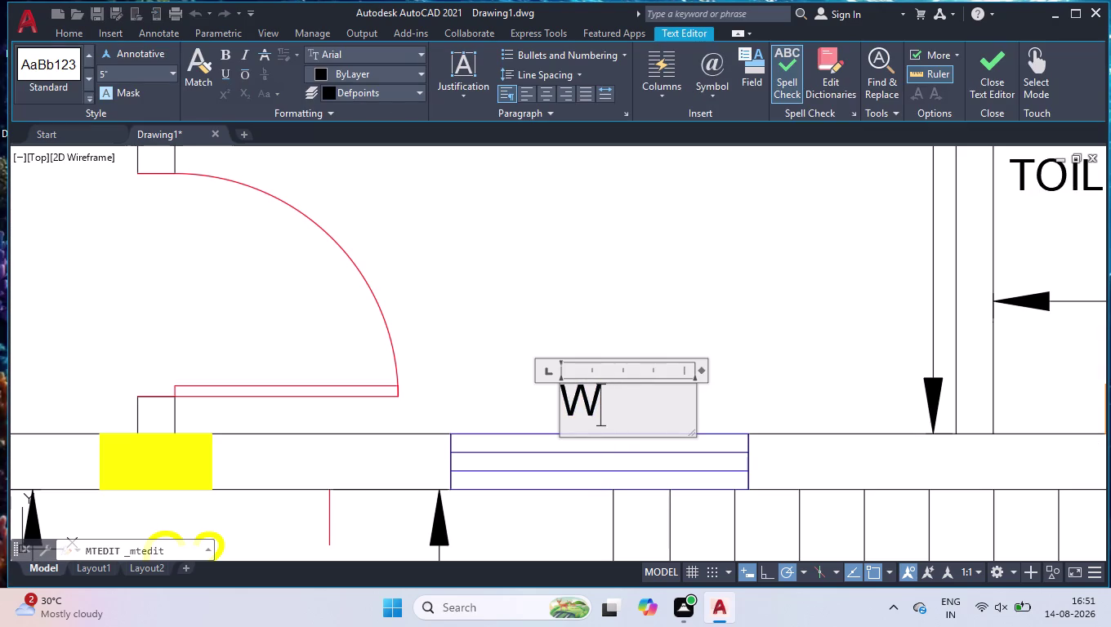
key(2)
click(553, 326)
Change the W6 label near the stairs to W1.
scroll(down, 3)
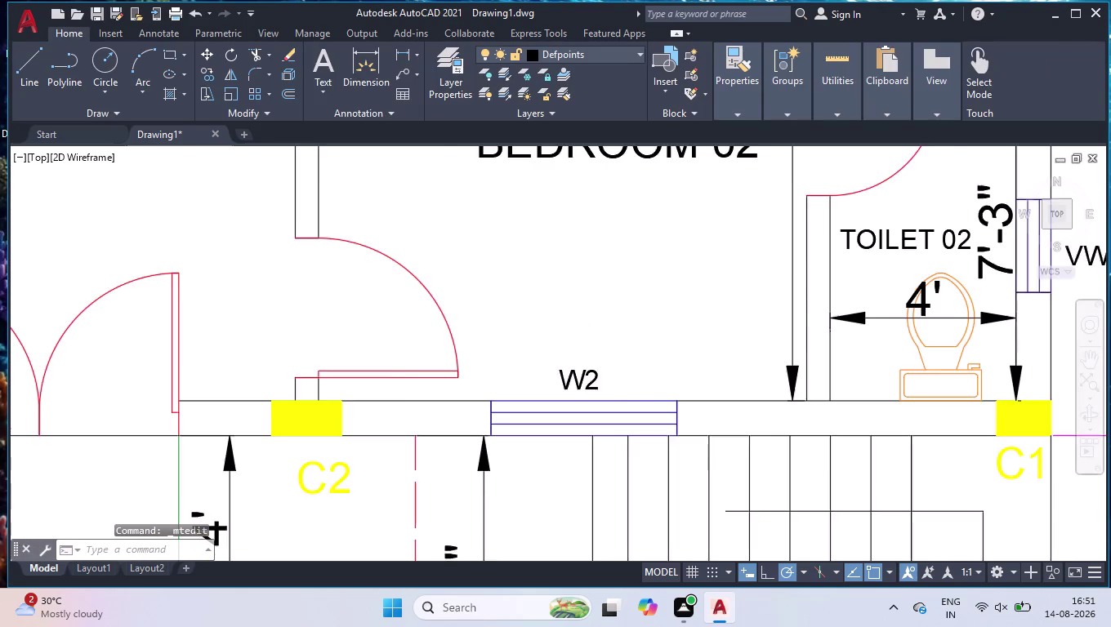
scroll(down, 3)
scroll(up, 3)
scroll(down, 3)
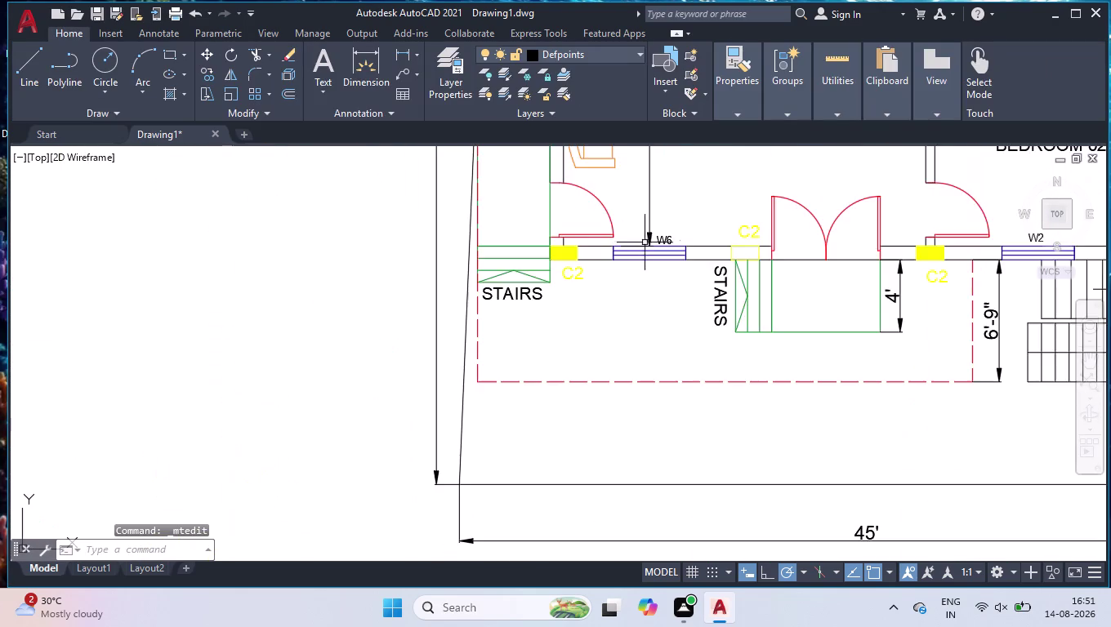
scroll(up, 3)
double_click(645, 297)
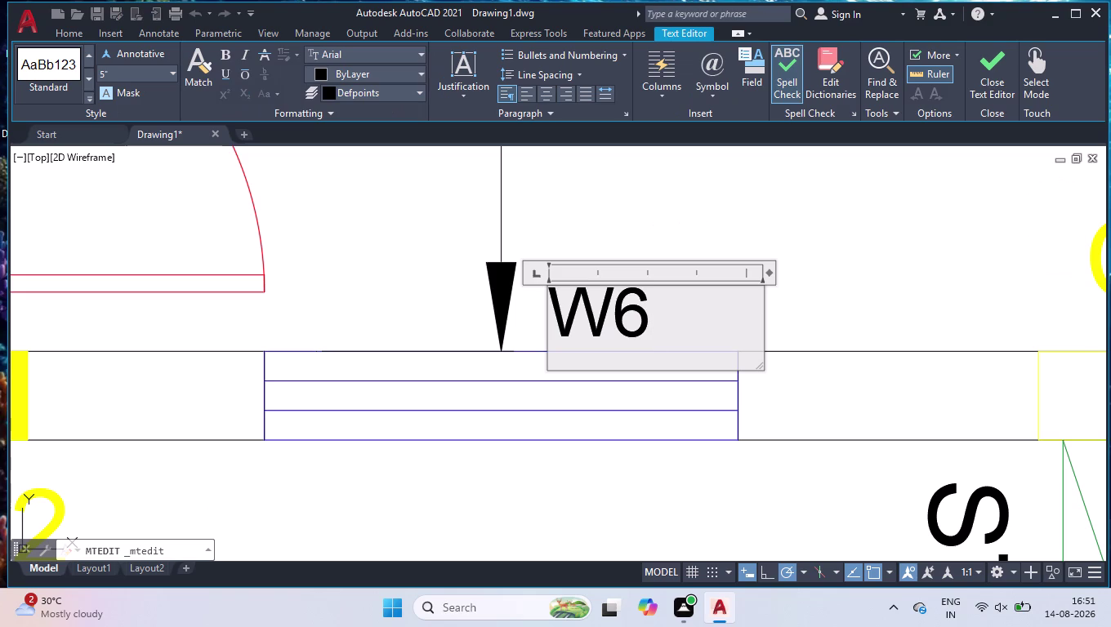
text(W1)
key(BackSpace)
key(BackSpace)
key(BackSpace)
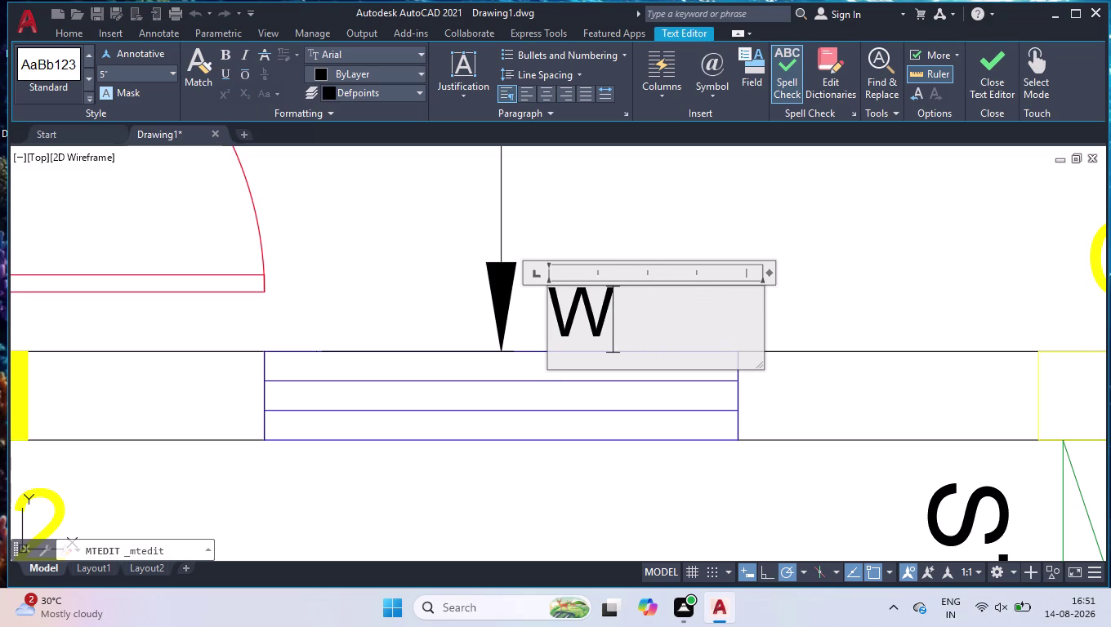
key(1)
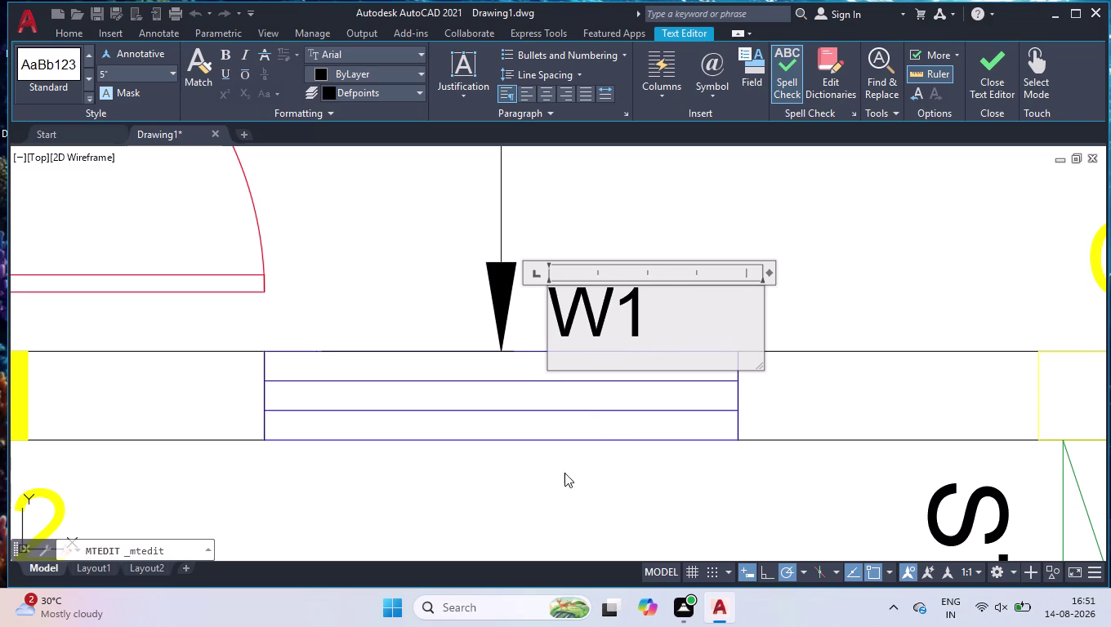
click(565, 473)
scroll(down, 3)
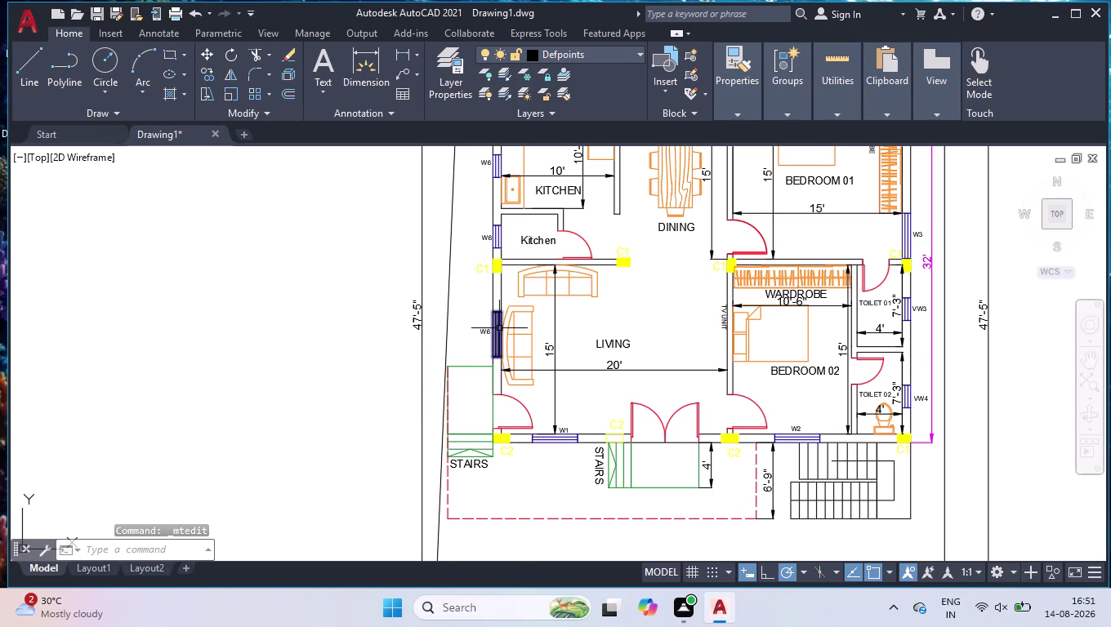
Change the left-wall W6 window label to W7.
scroll(up, 3)
double_click(331, 397)
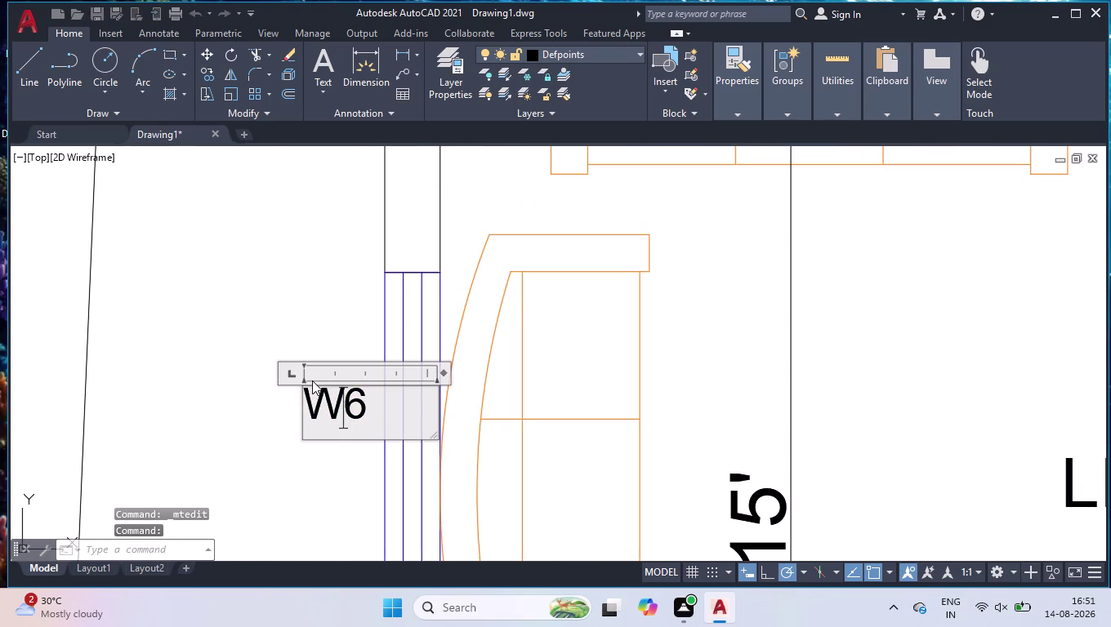
key(Right)
key(BackSpace)
key(7)
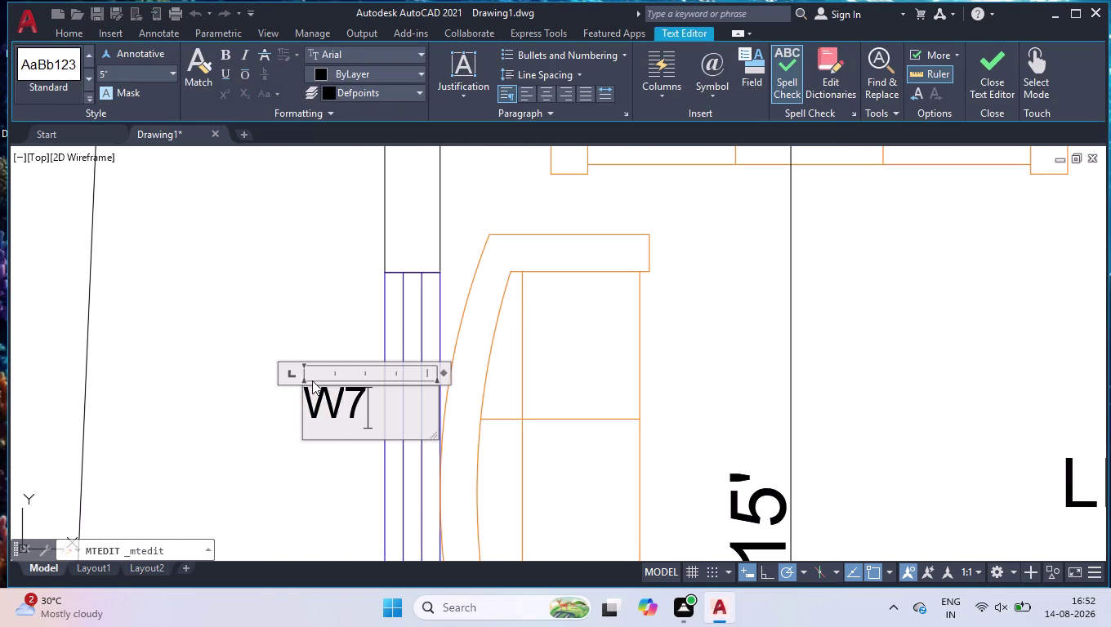
click(205, 271)
Retype the kitchen window label as VW1.
scroll(down, 3)
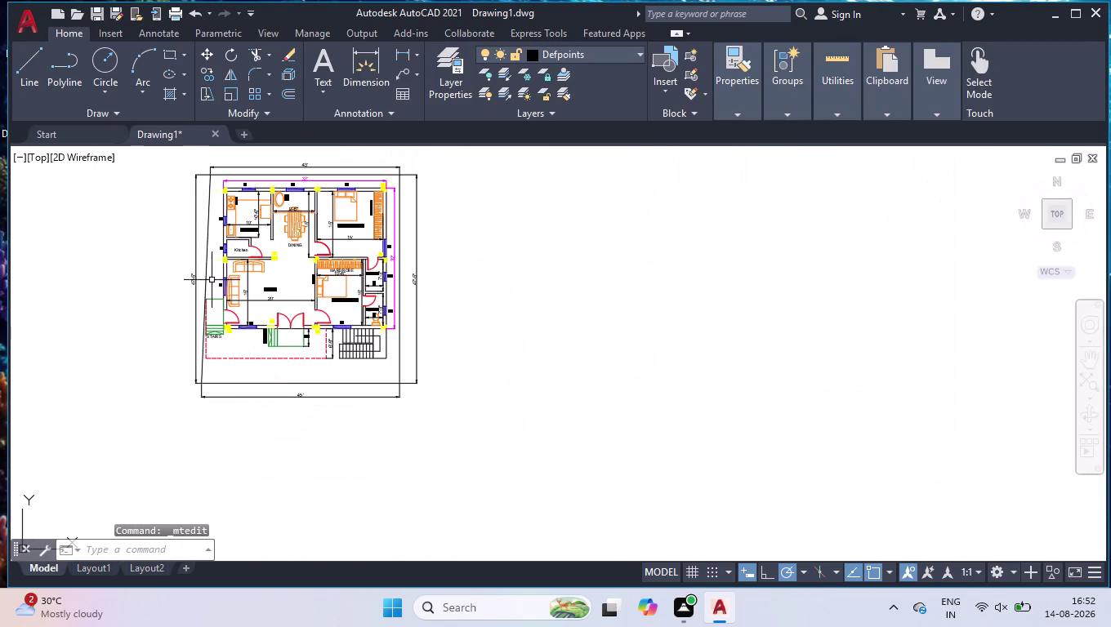
scroll(up, 3)
scroll(up, 3)
scroll(down, 3)
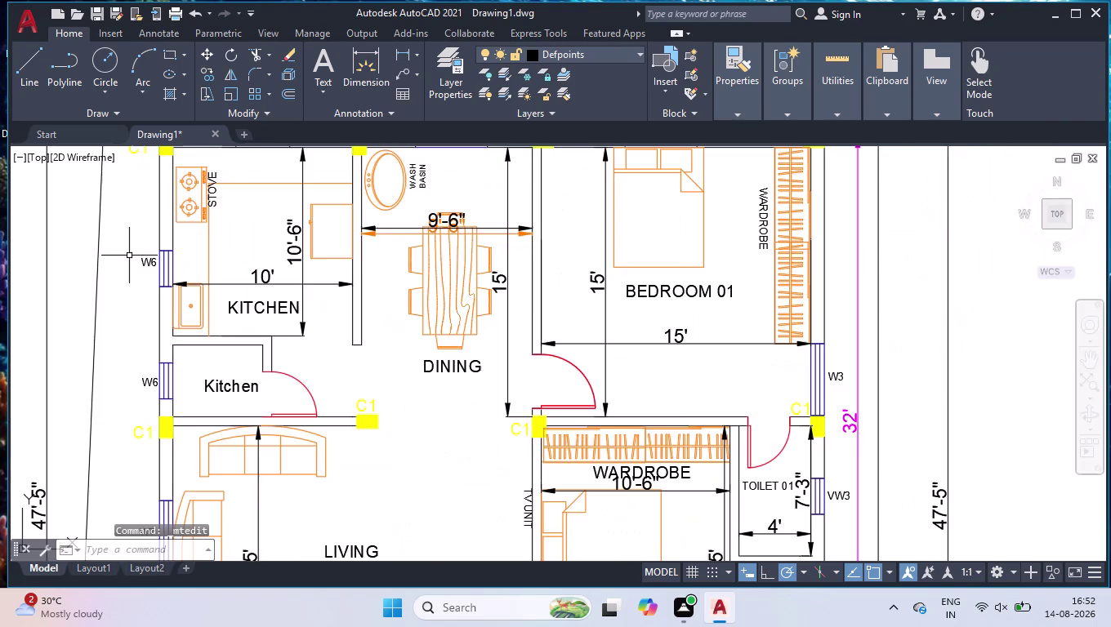
scroll(up, 3)
scroll(down, 3)
scroll(up, 3)
double_click(314, 398)
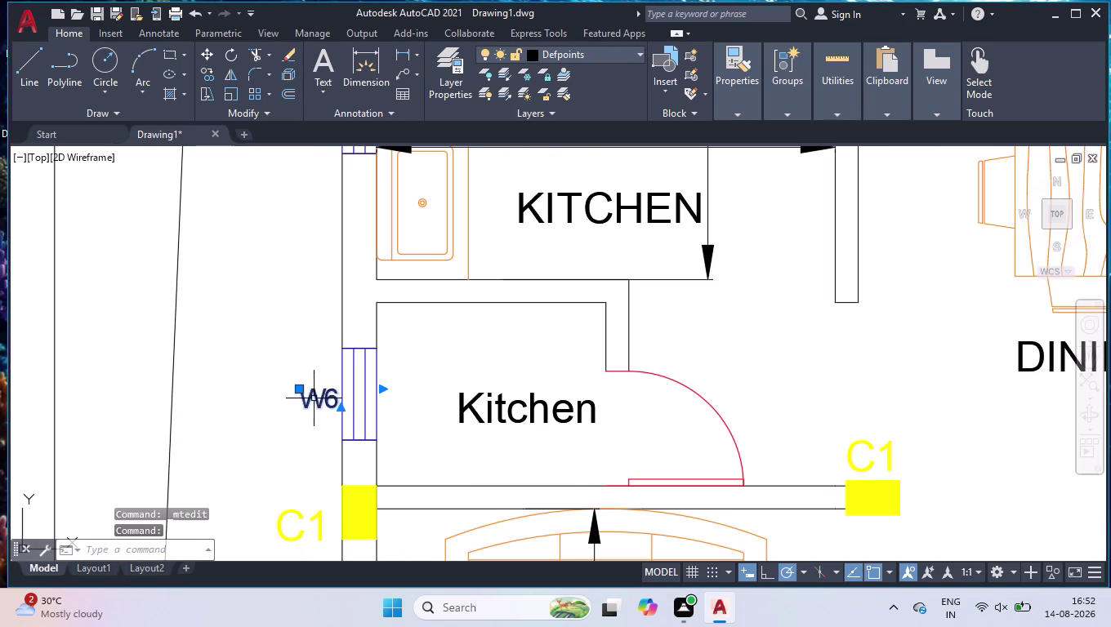
key(ctrl+a)
text(V)
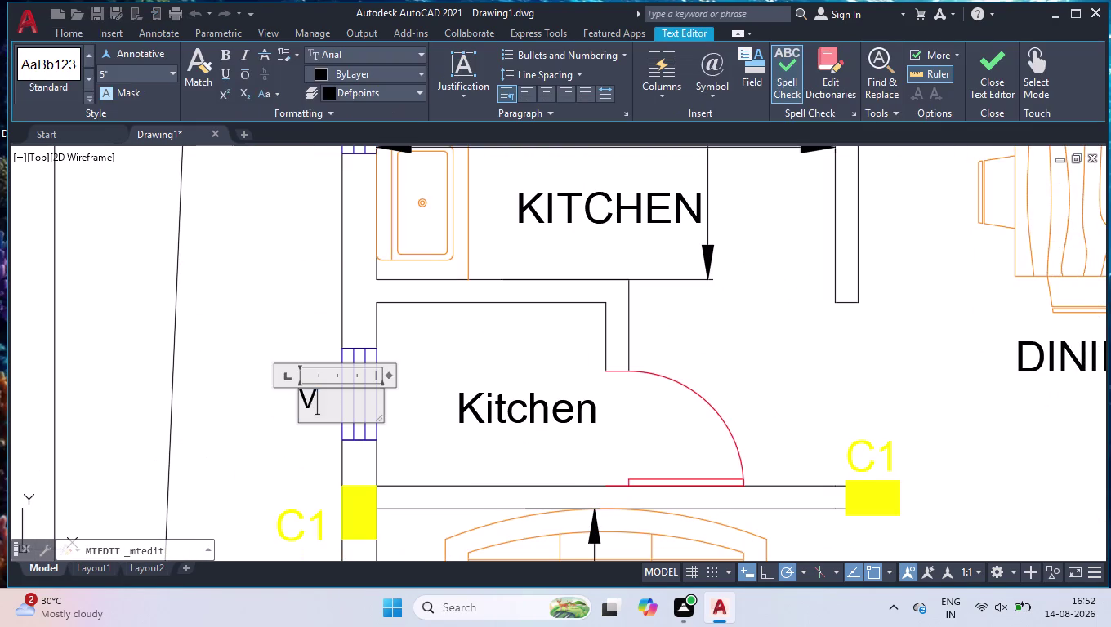
text(W)
key(1)
scroll(down, 3)
click(277, 295)
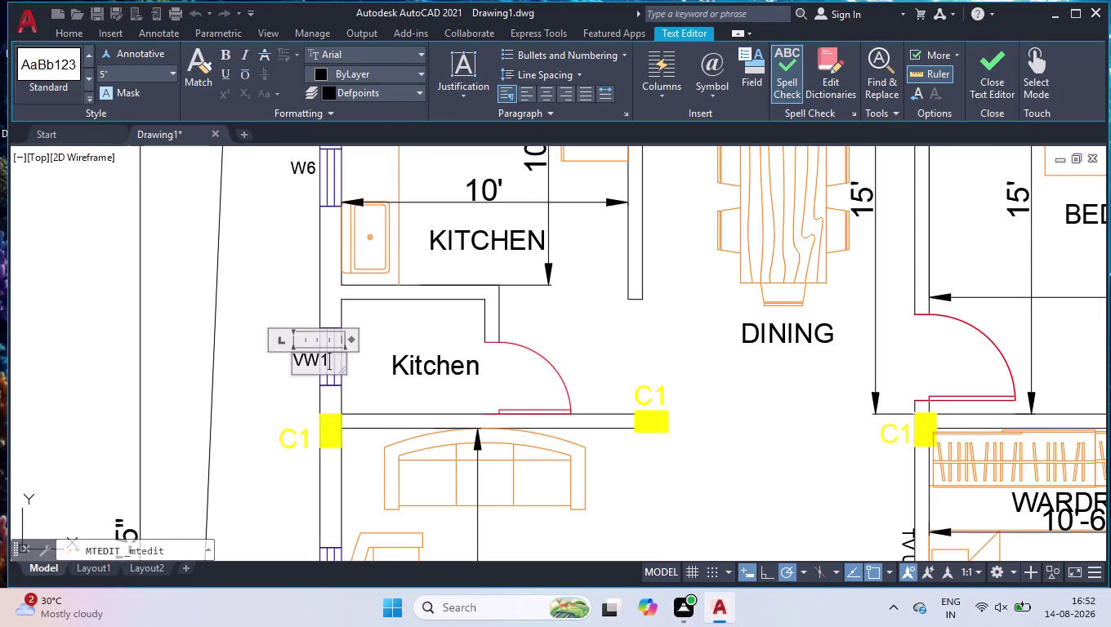
Reposition that VW1 label beside its window.
scroll(down, 3)
scroll(up, 3)
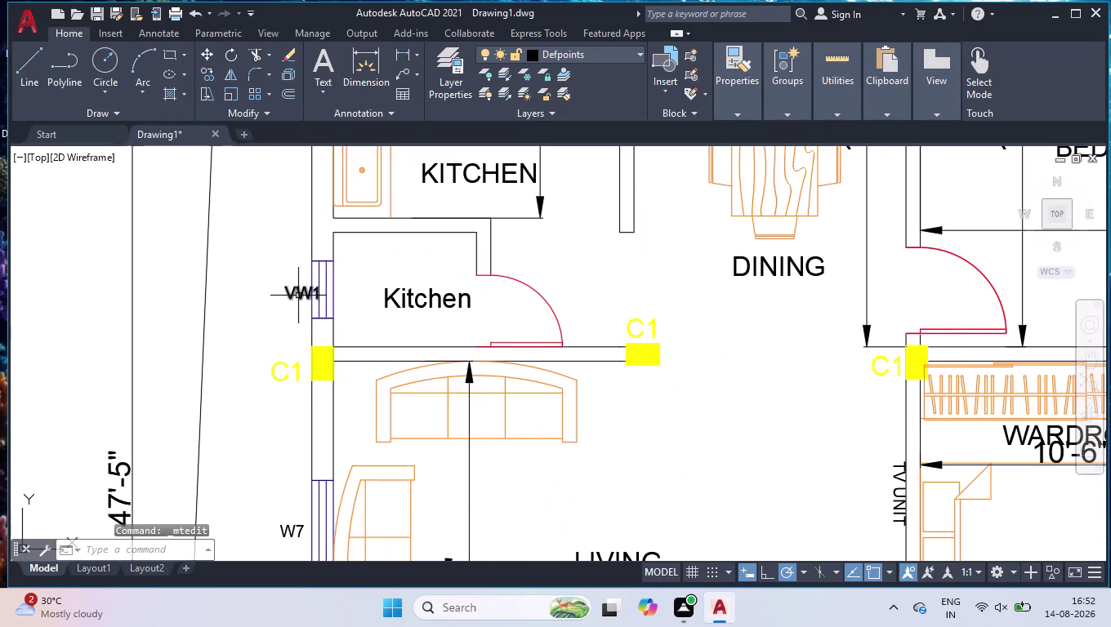
scroll(up, 3)
click(309, 290)
click(208, 227)
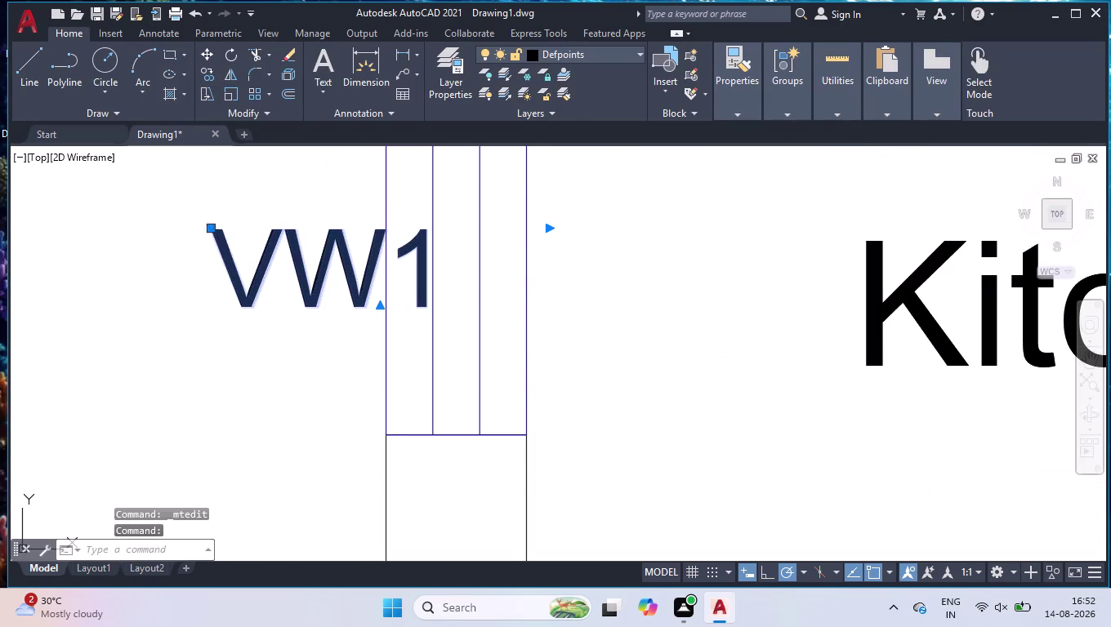
click(164, 225)
scroll(down, 3)
click(243, 193)
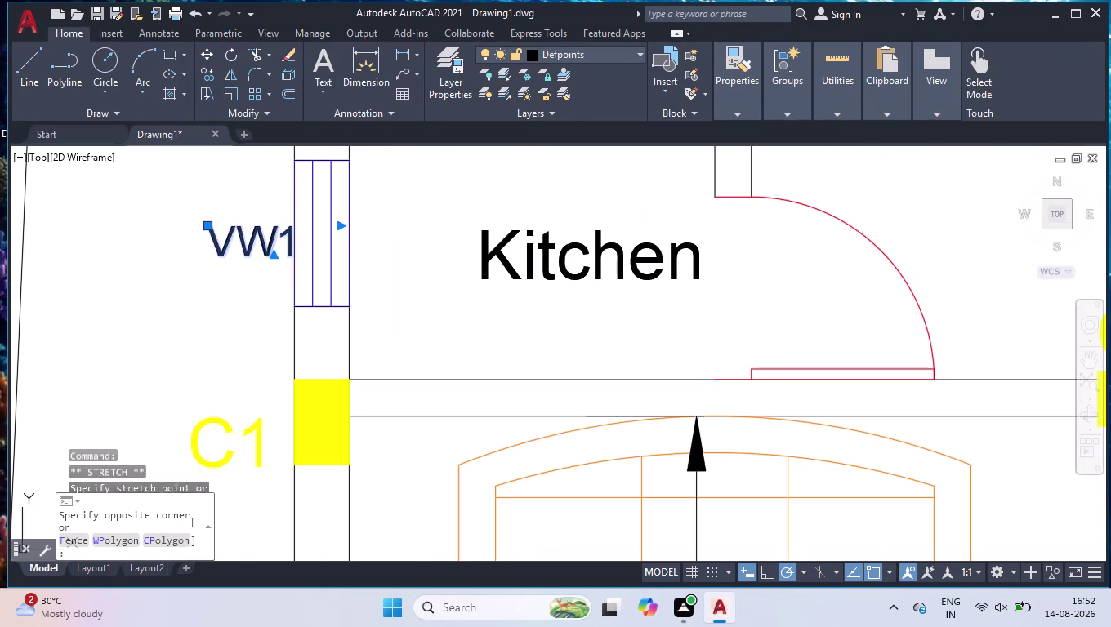
drag(250, 195, 250, 204)
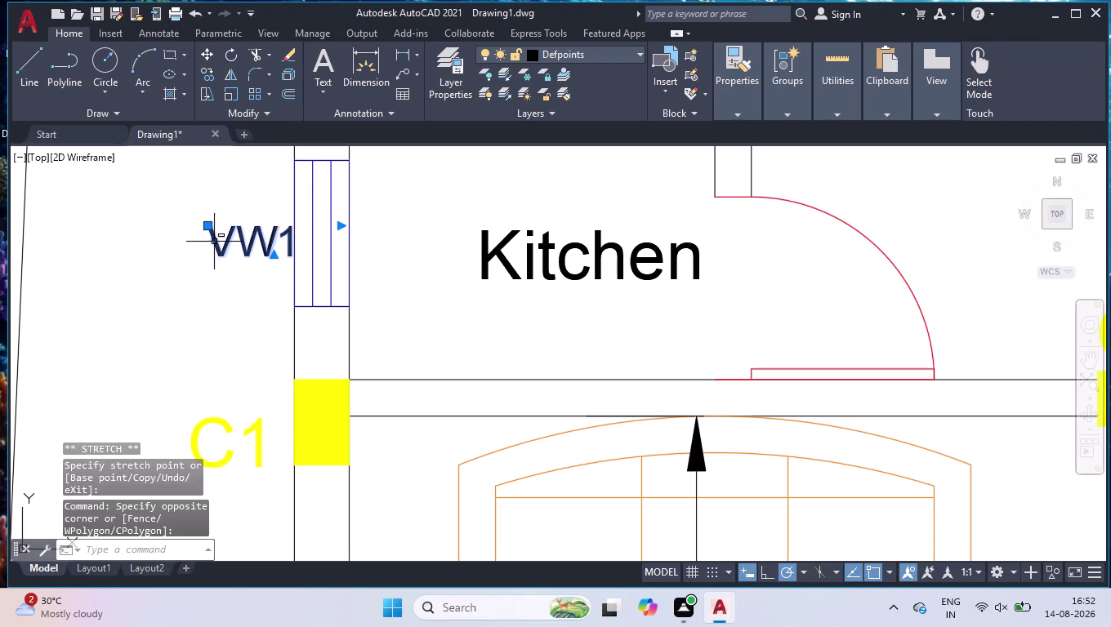
click(268, 203)
click(198, 285)
scroll(down, 3)
scroll(down, 3)
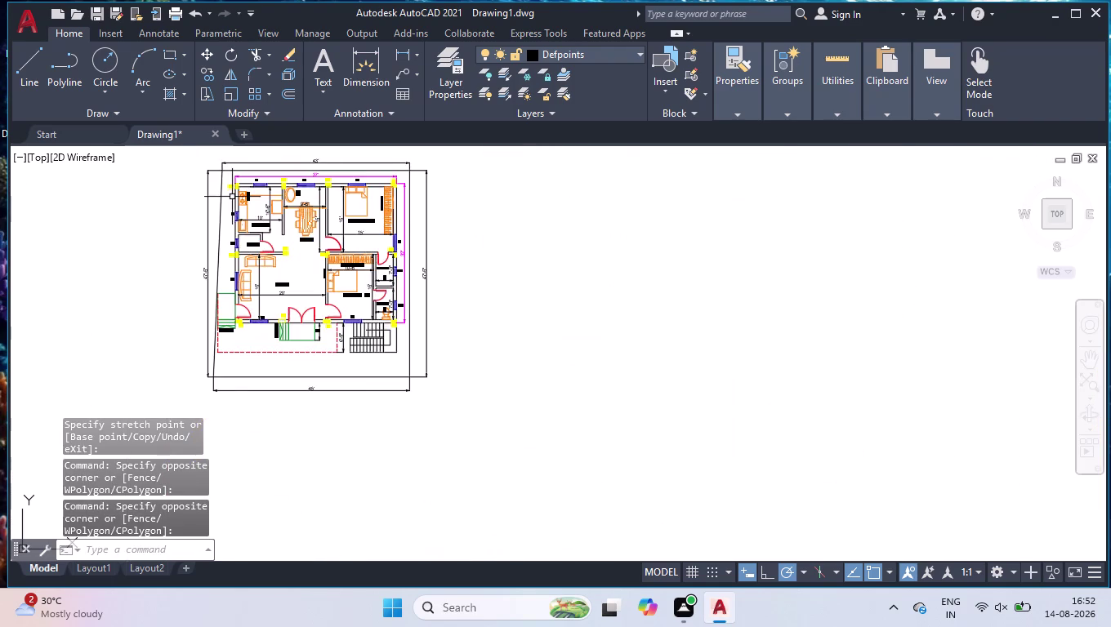
scroll(up, 3)
scroll(up, 3)
scroll(up, 3)
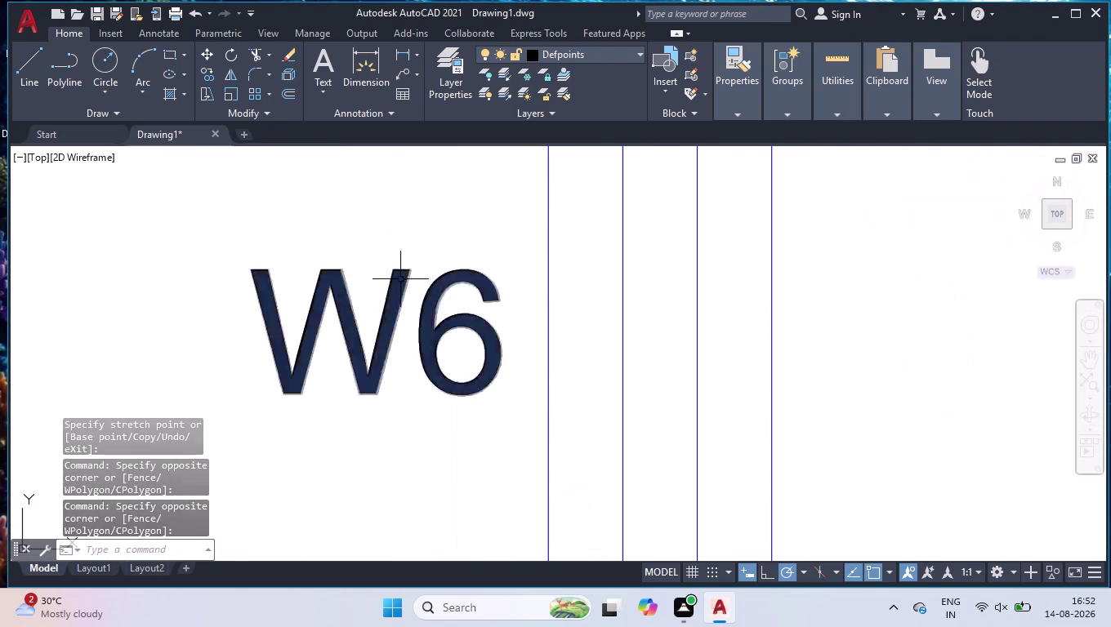
Replace the text of another W6 label with VW1.
double_click(398, 287)
click(397, 283)
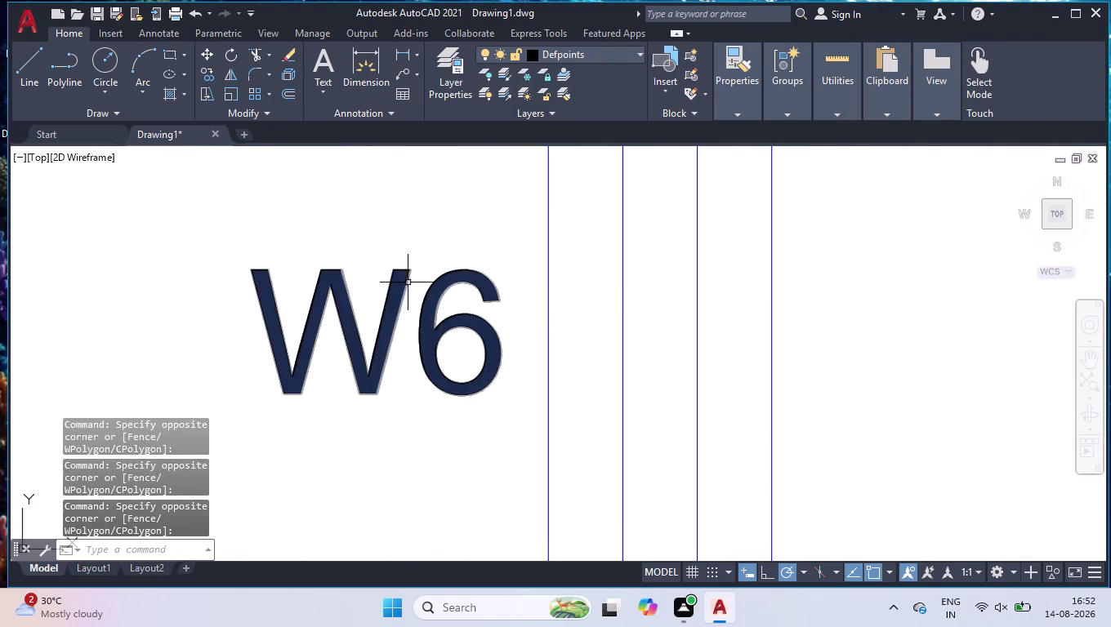
double_click(409, 284)
key(ctrl+a)
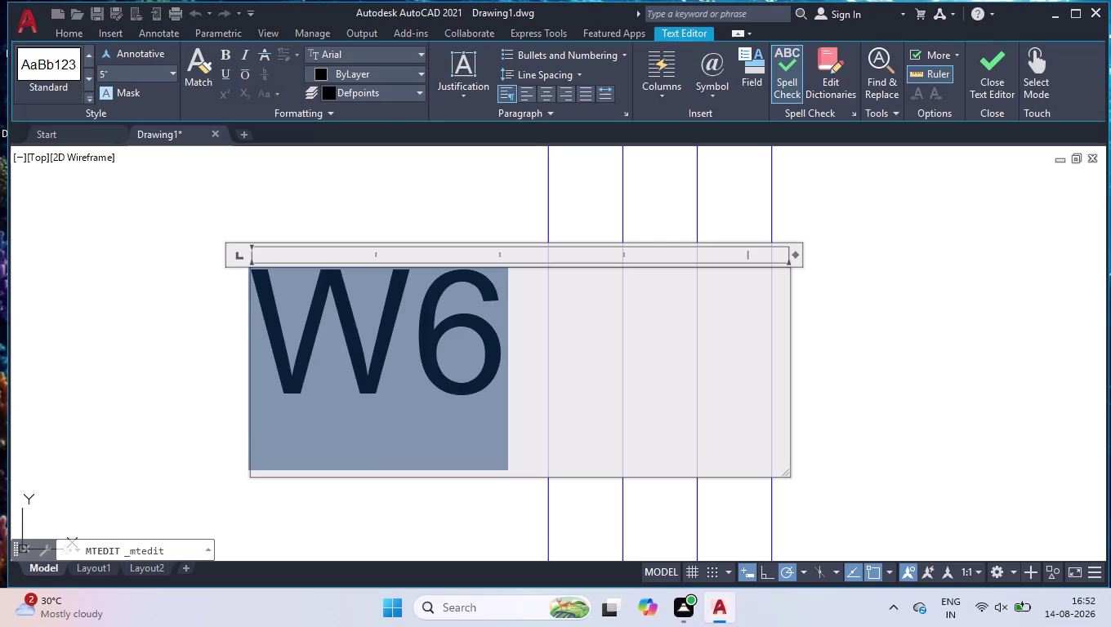
text(VW1)
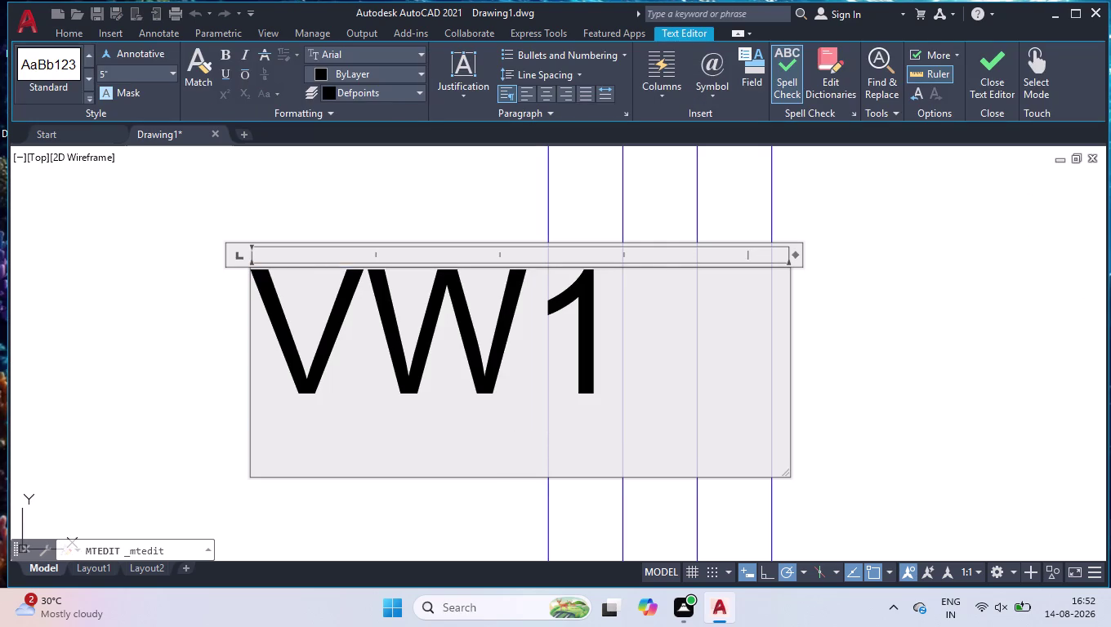
click(189, 307)
Move the second VW1 label just left of its window.
scroll(down, 3)
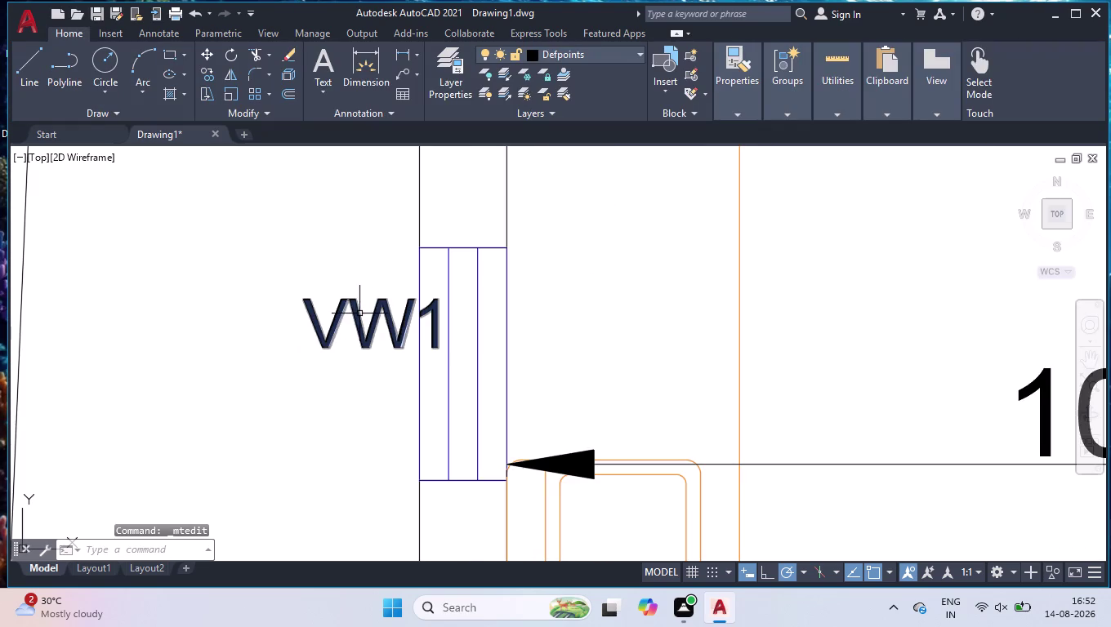
click(360, 313)
click(301, 299)
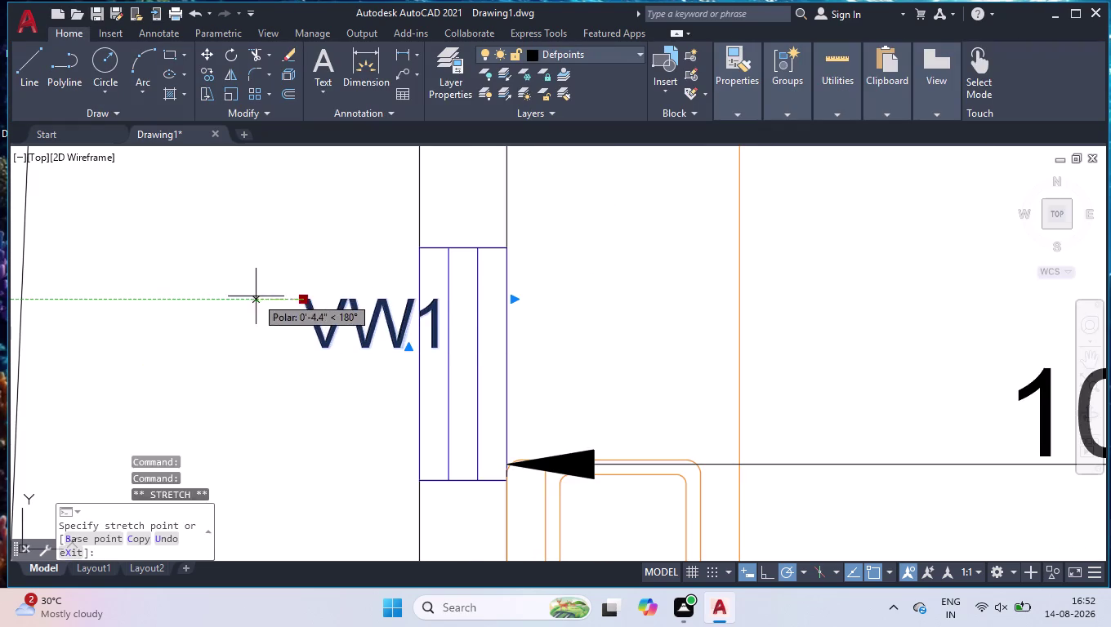
click(253, 297)
scroll(down, 3)
scroll(down, 3)
scroll(up, 3)
double_click(555, 345)
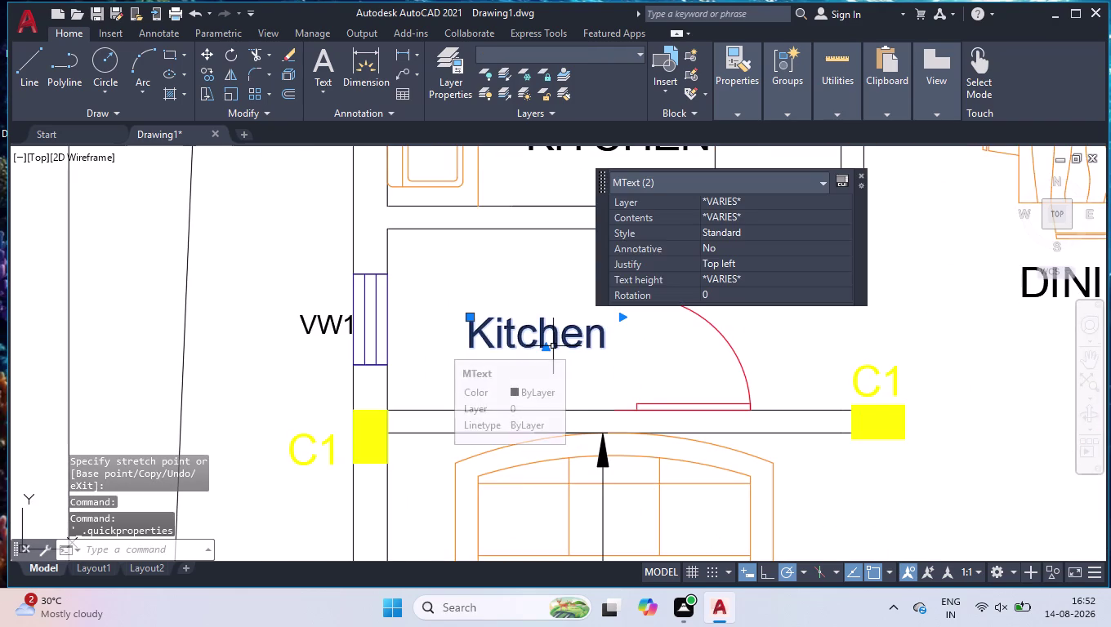
Clear the Kitchen room label selection.
click(553, 311)
click(486, 357)
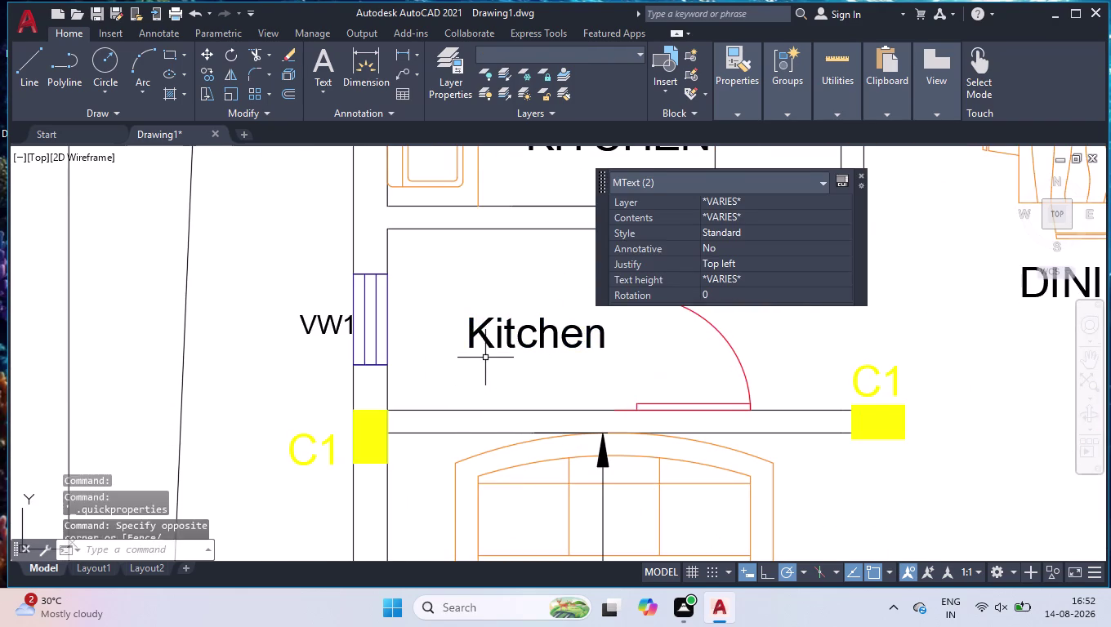
scroll(down, 3)
click(426, 201)
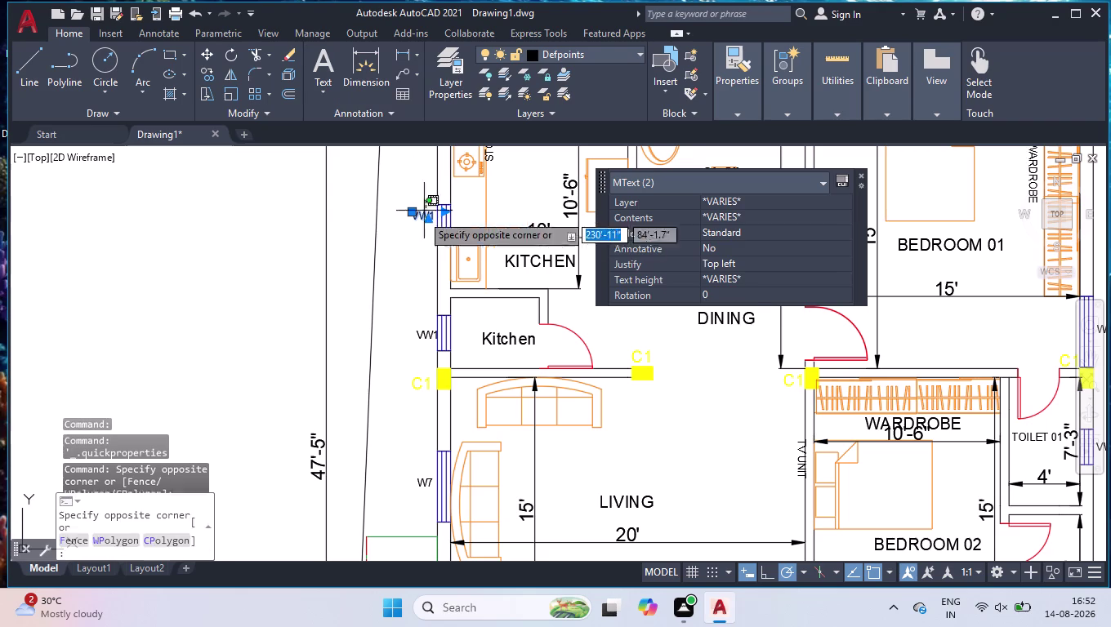
click(410, 240)
scroll(up, 3)
scroll(down, 3)
Retype the small room's Kitchen label as PUJA.
double_click(434, 421)
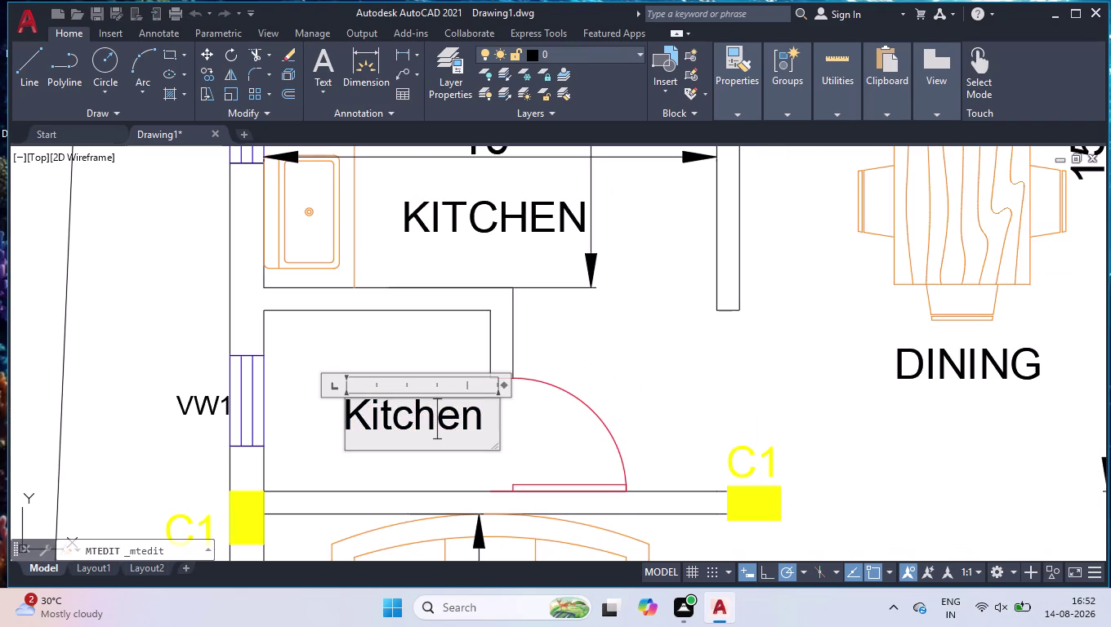
key(ctrl+a)
text(POOJA)
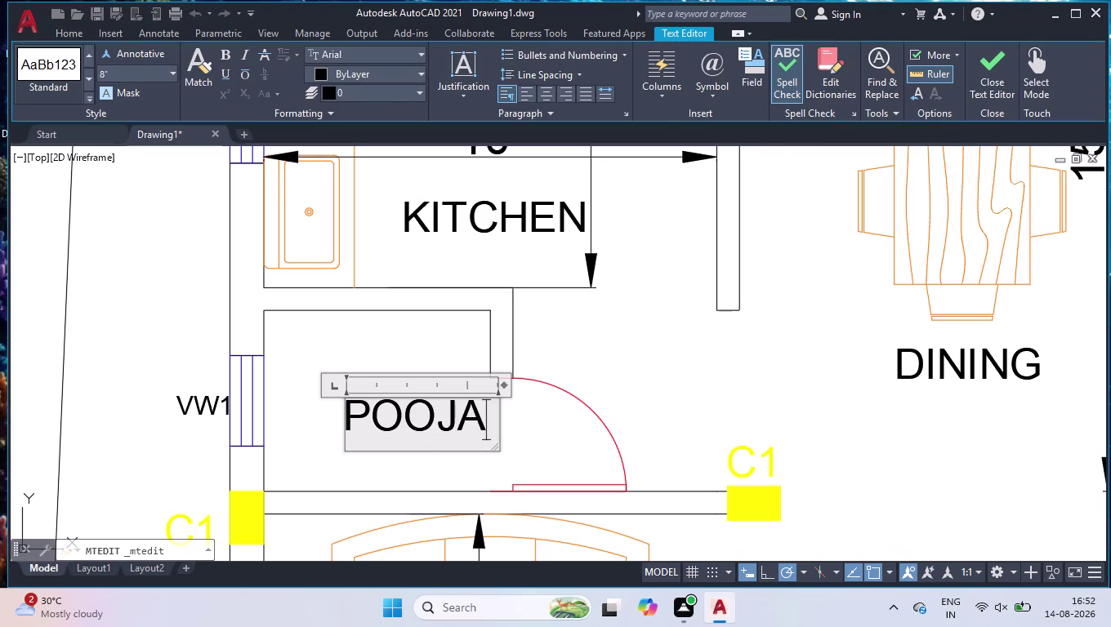
key(BackSpace)
key(BackSpace)
key(BackSpace)
key(BackSpace)
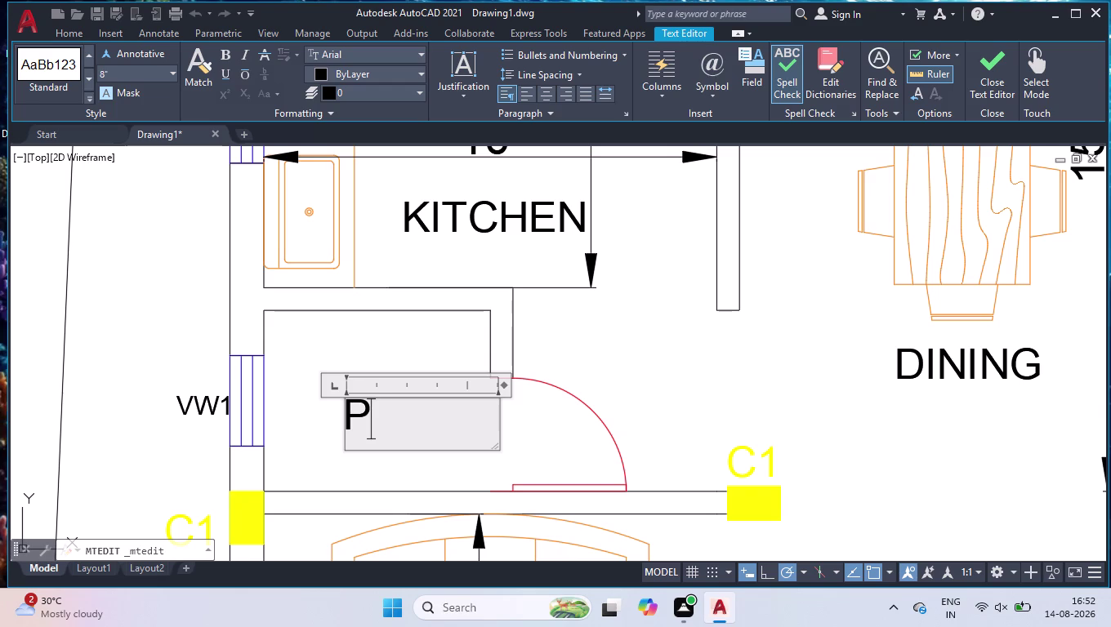
text(UJA)
click(542, 340)
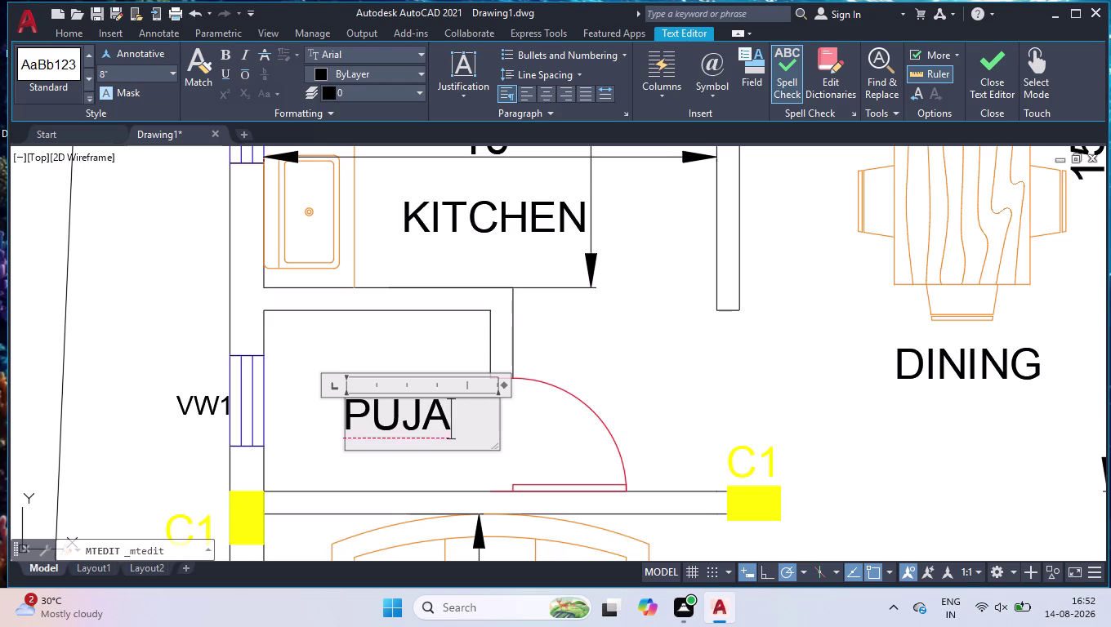
text(DLI)
key(Return)
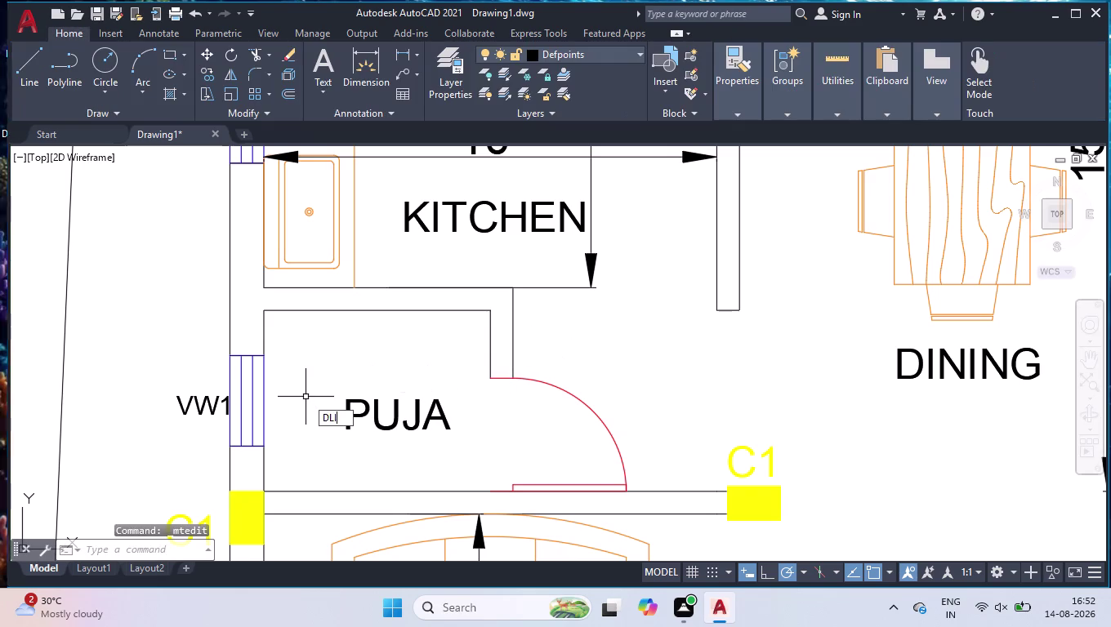
Add corner-to-corner linear dimensions to the PUJA room: 4' on the left wall, 5' on top.
click(264, 315)
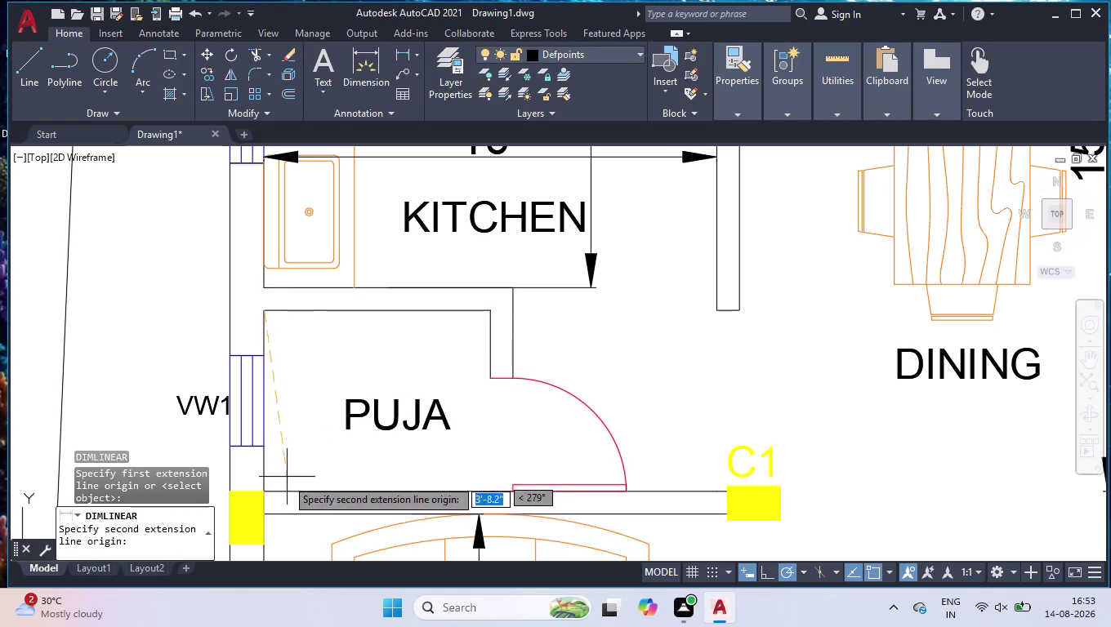
click(265, 493)
click(295, 478)
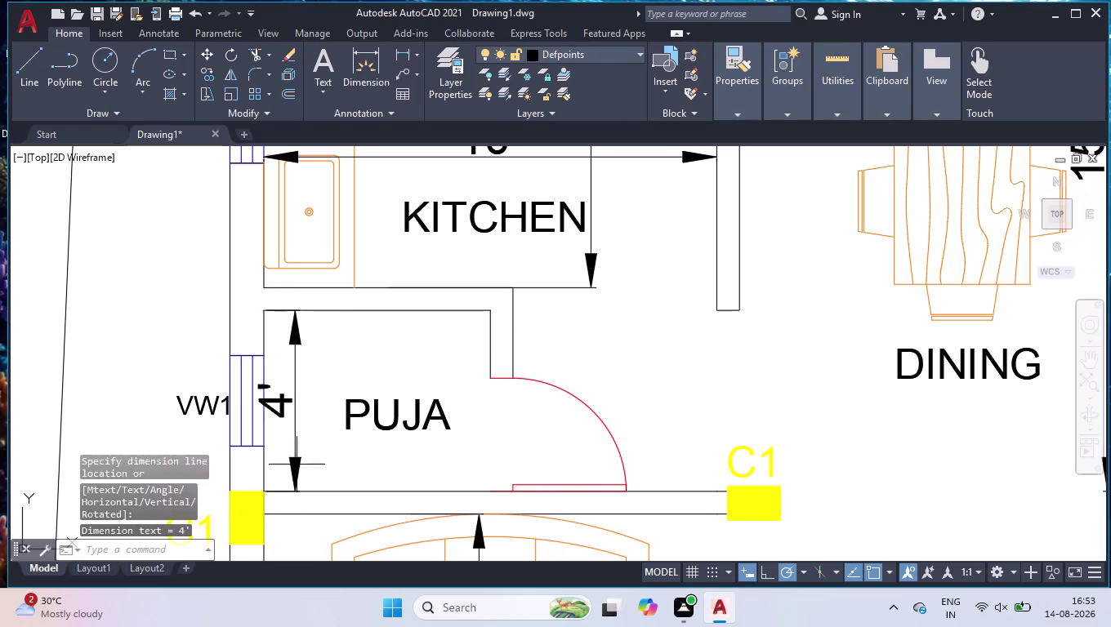
key(space)
click(264, 312)
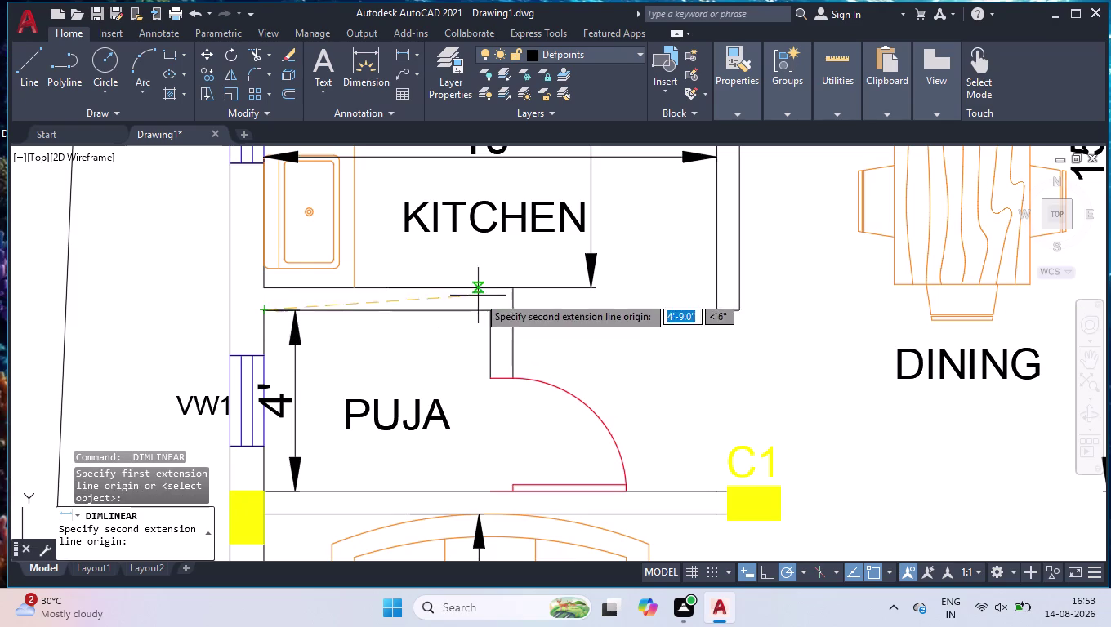
click(489, 309)
click(456, 340)
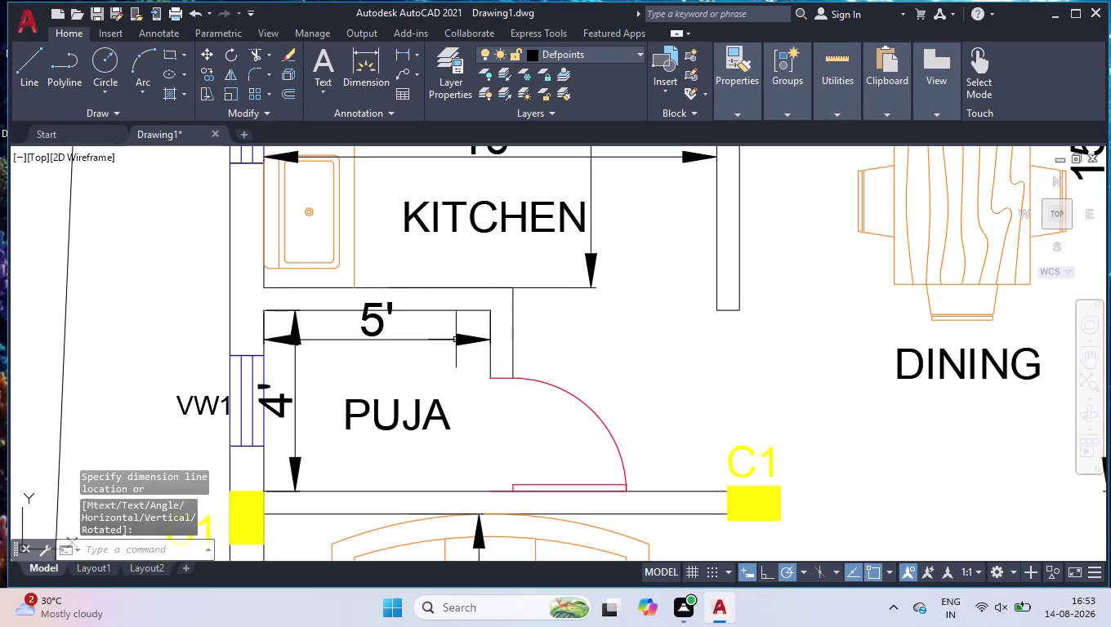
click(371, 326)
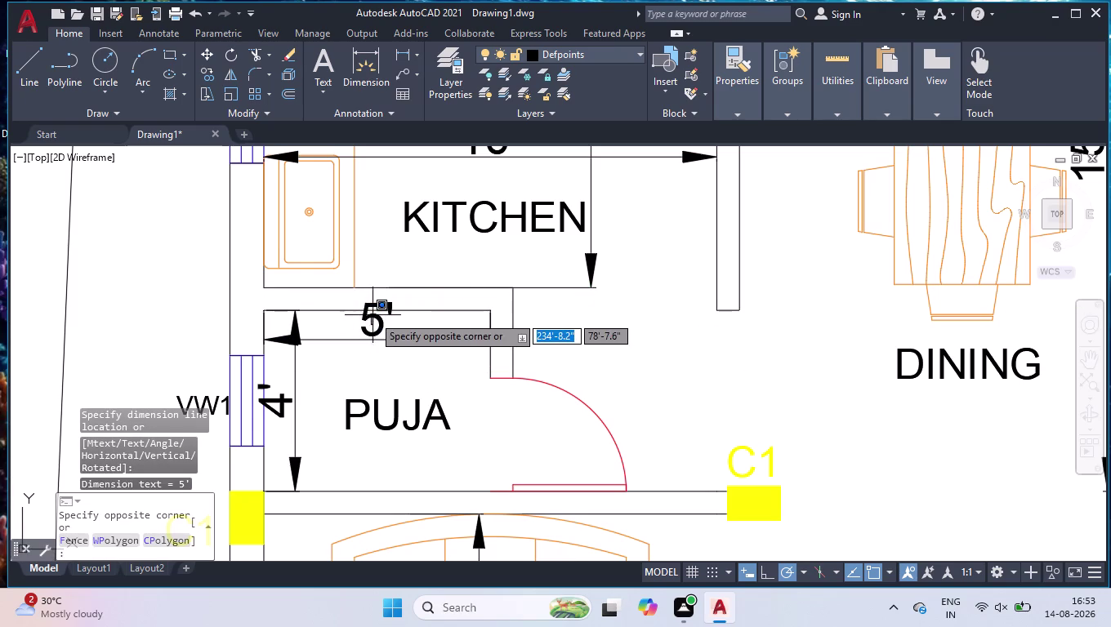
click(365, 314)
Lower the 5' dimension line into the PUJA room, below its top wall.
click(378, 319)
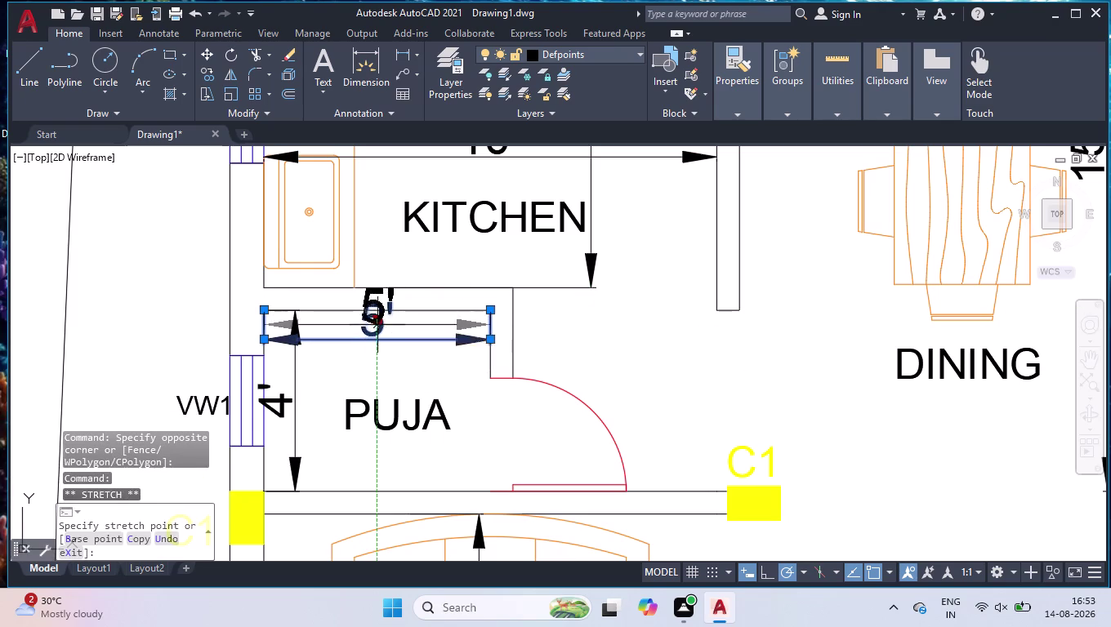
click(372, 362)
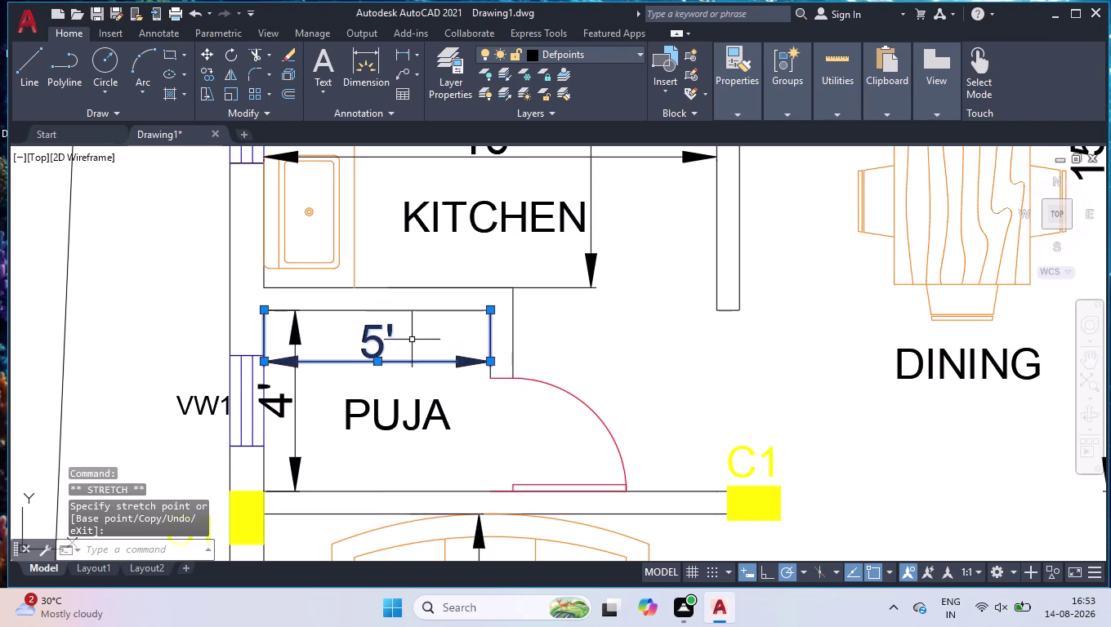
key(space)
key(space)
key(space)
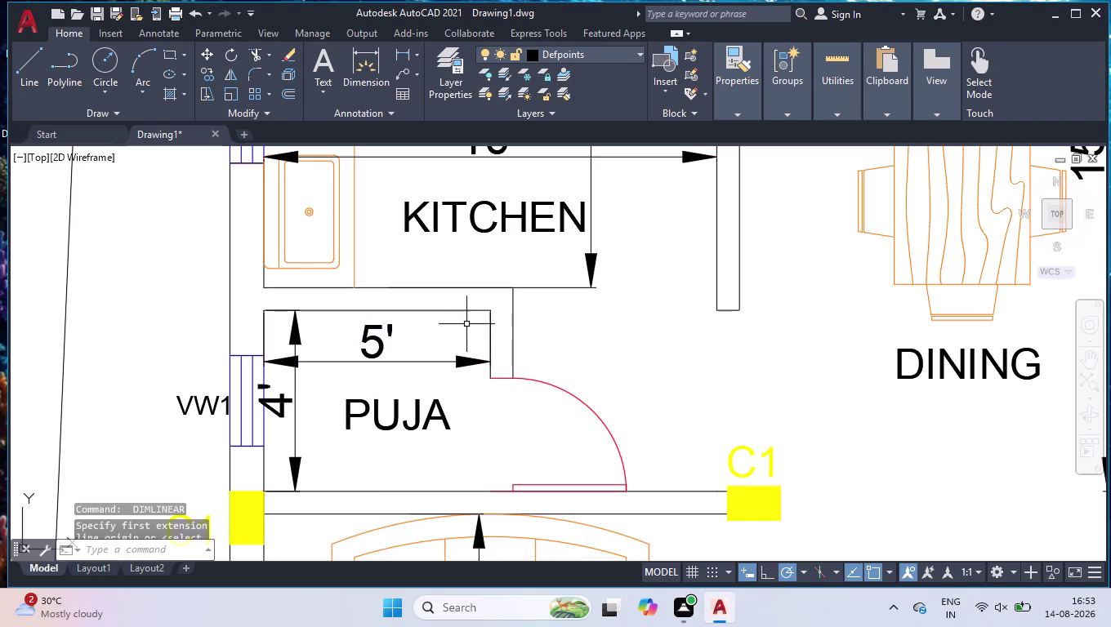
scroll(down, 3)
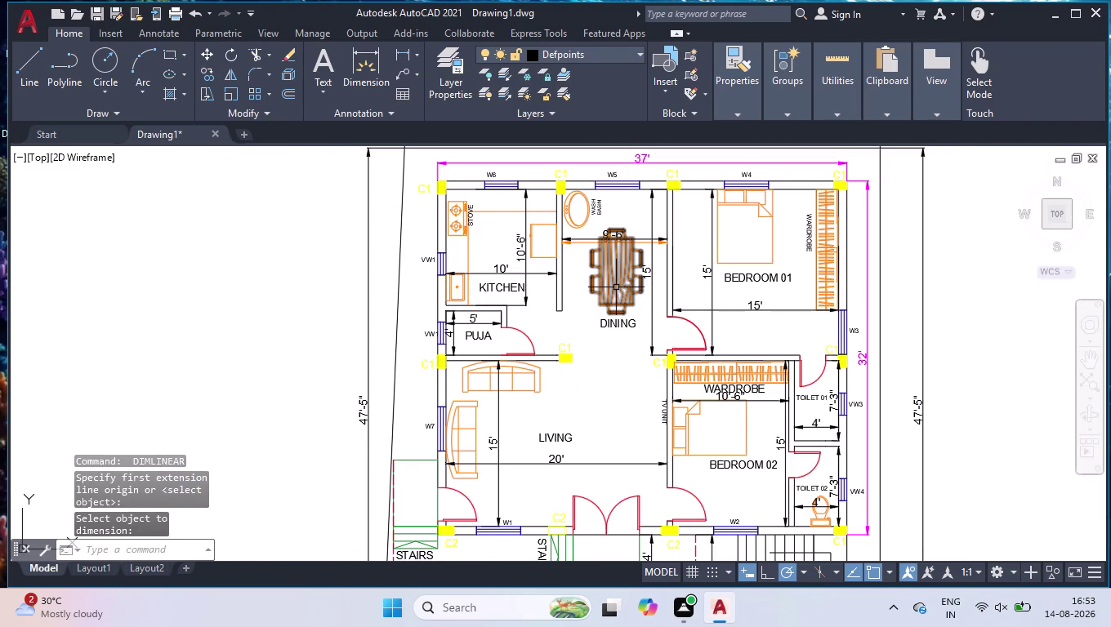
scroll(down, 3)
scroll(down, 3)
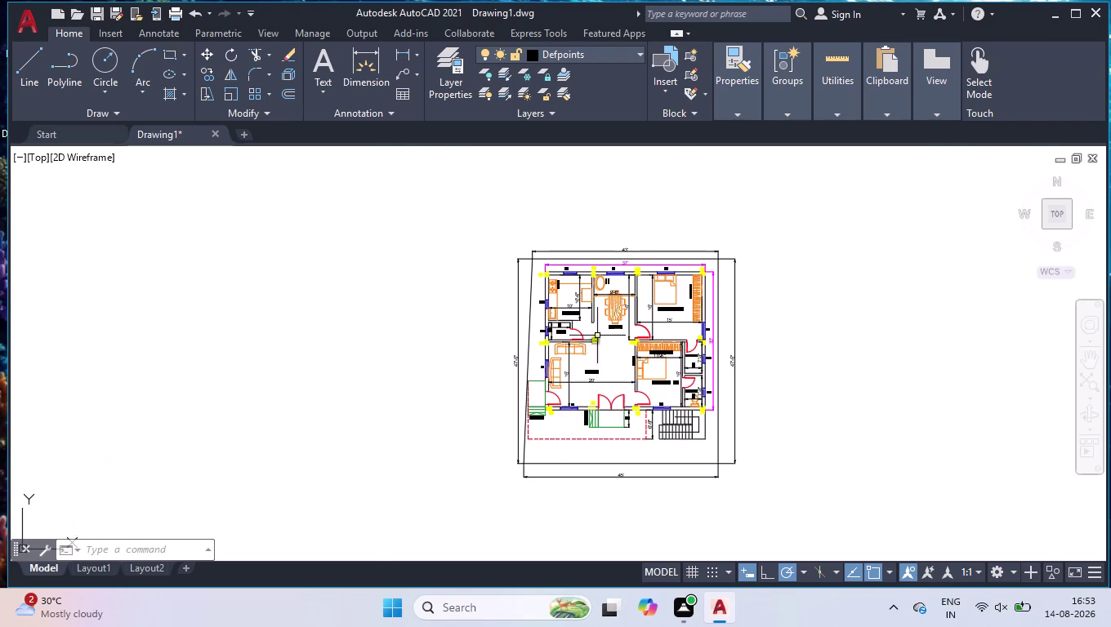
scroll(up, 3)
scroll(up, 3)
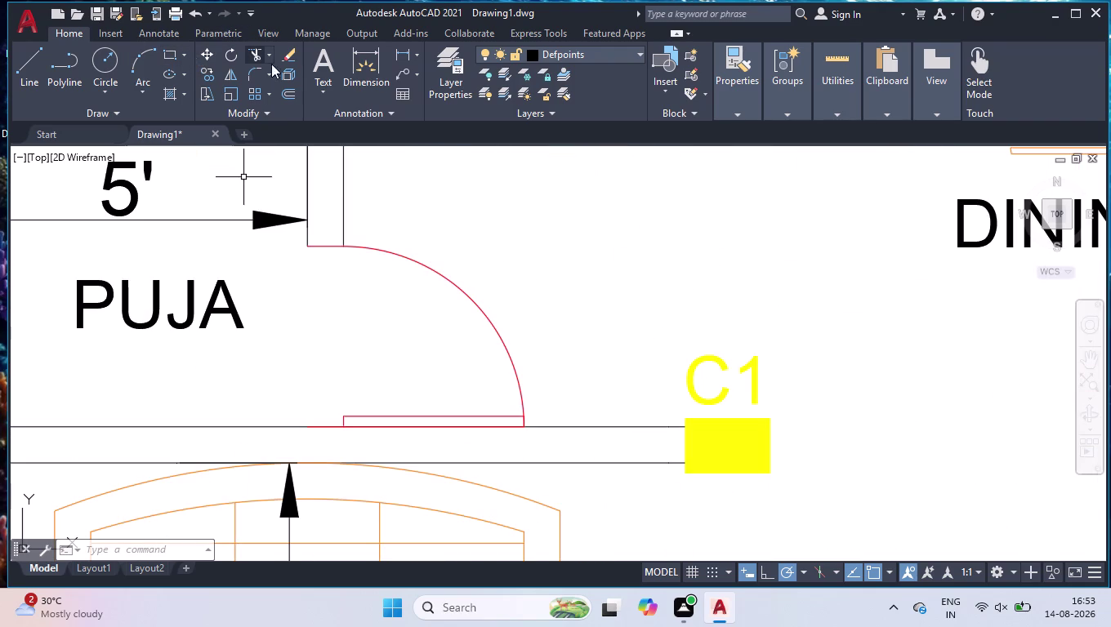
Write a D7 mtext label beside the PUJA room door.
click(326, 58)
click(472, 255)
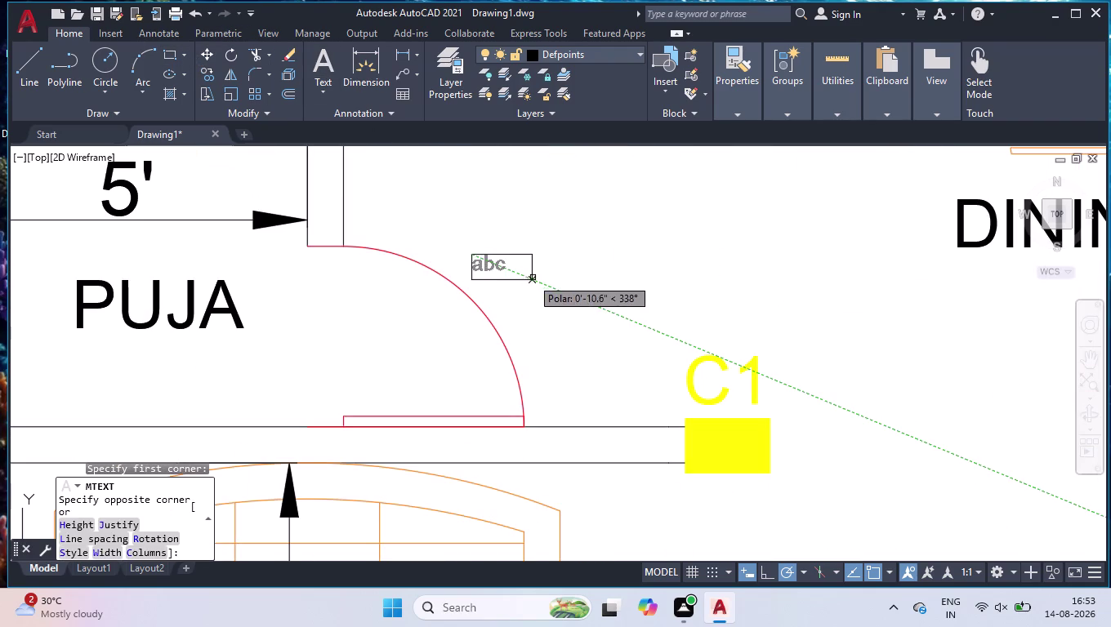
click(547, 281)
text(D)
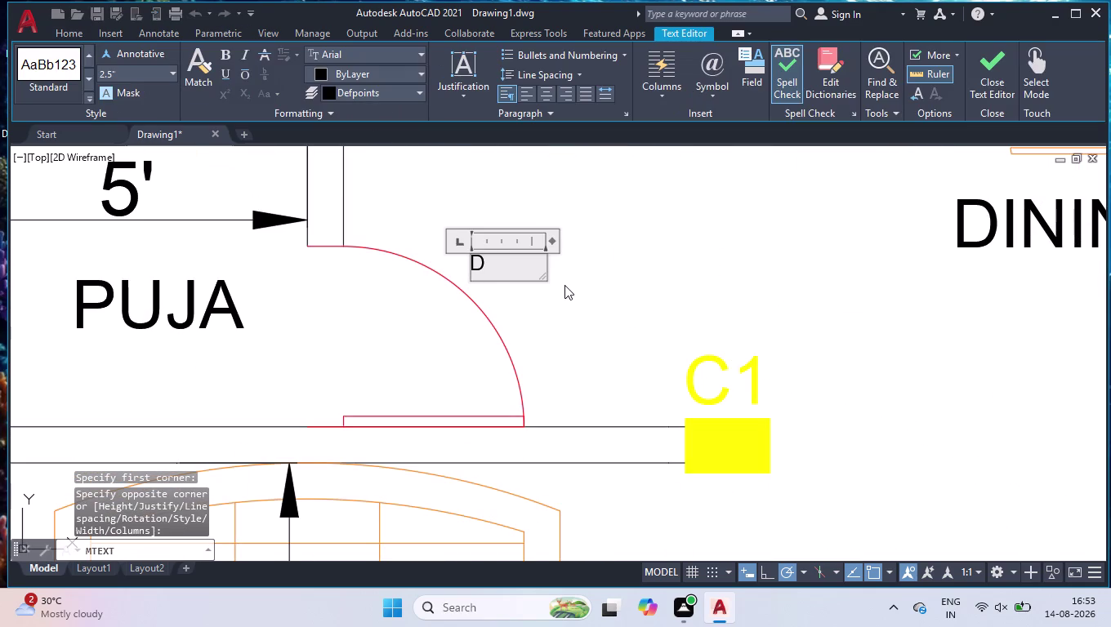
text(7)
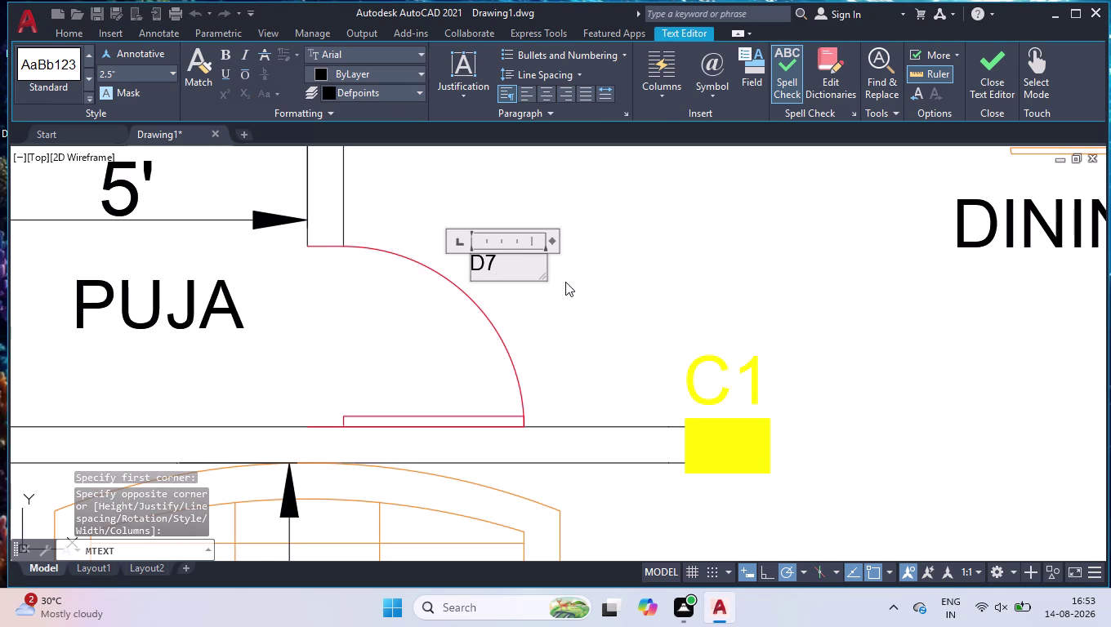
click(565, 282)
Set the D7 label's text height to 5" in the Properties palette.
click(535, 232)
click(467, 277)
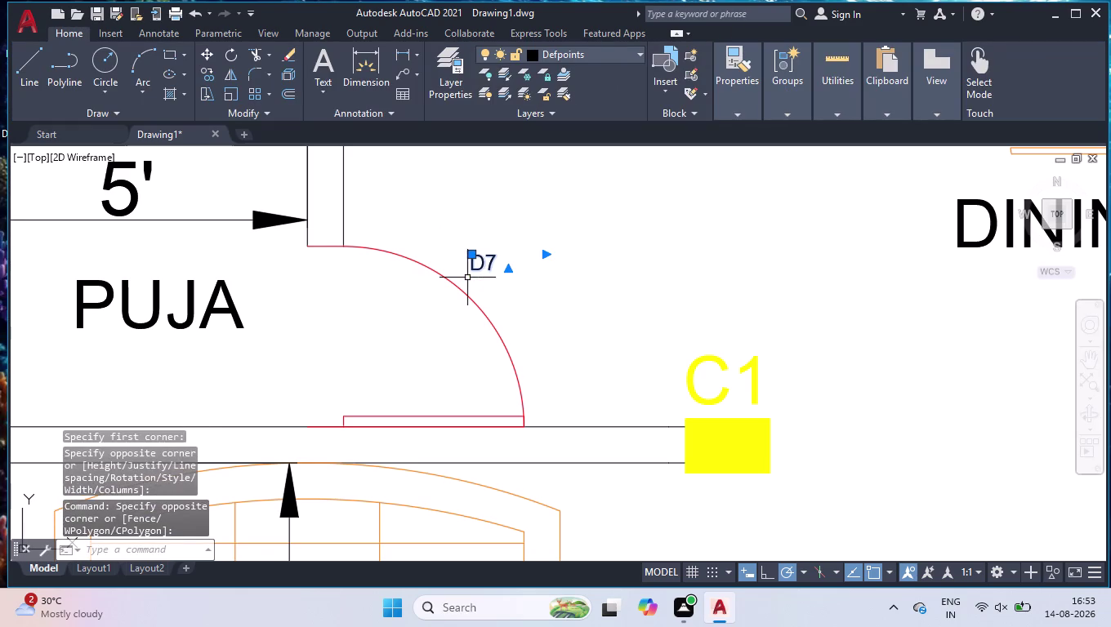
key(ctrl+1)
scroll(down, 3)
click(169, 291)
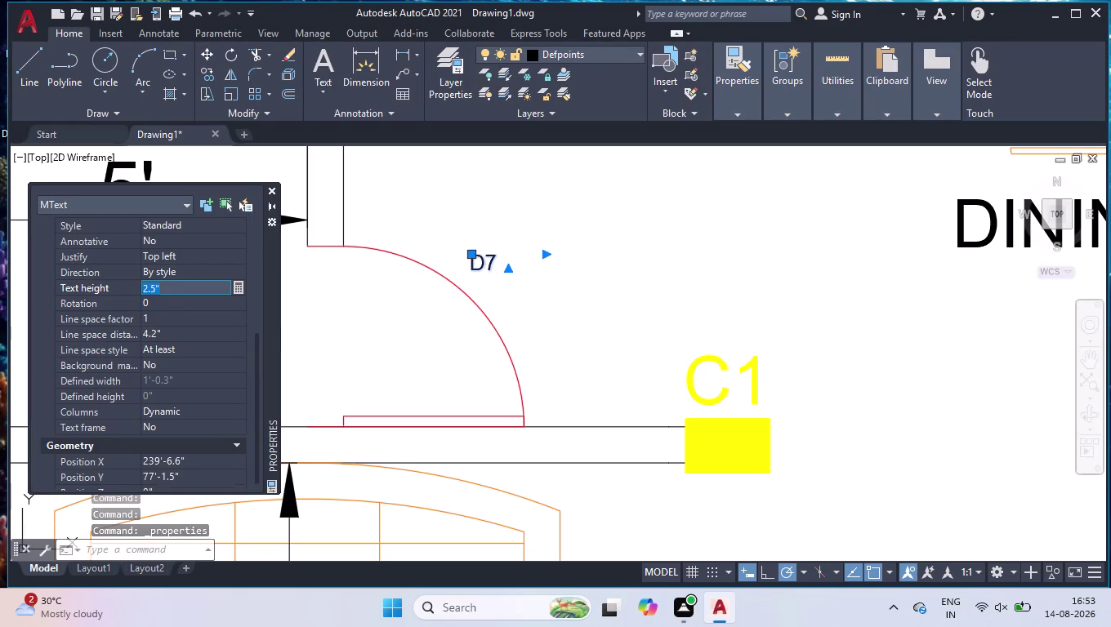
text(5')
key(BackSpace)
key(shift+quotedbl)
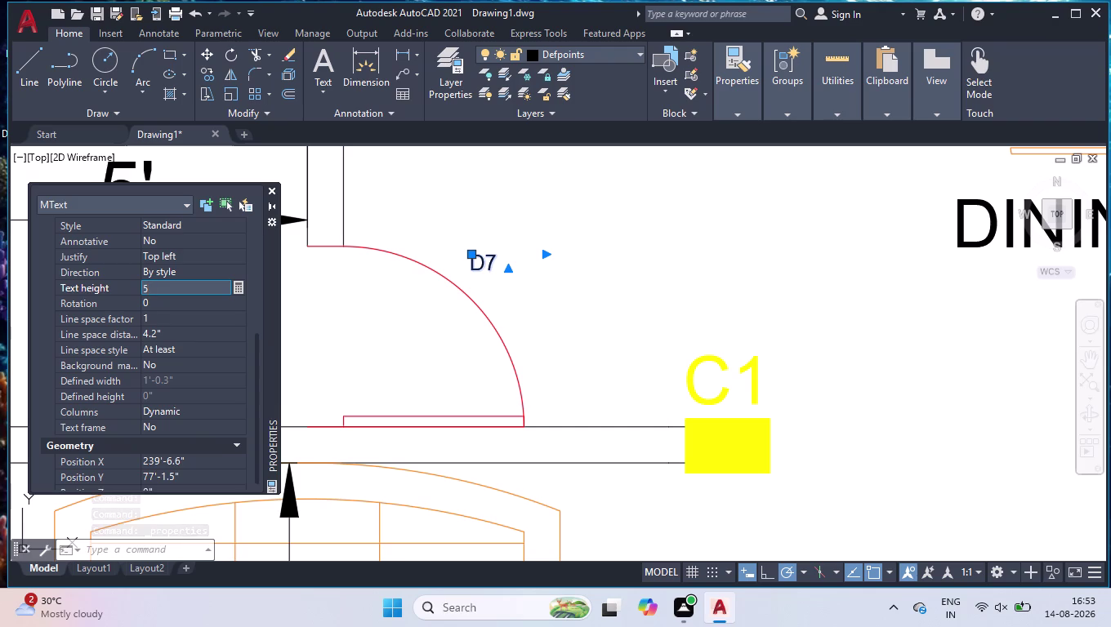
key(Return)
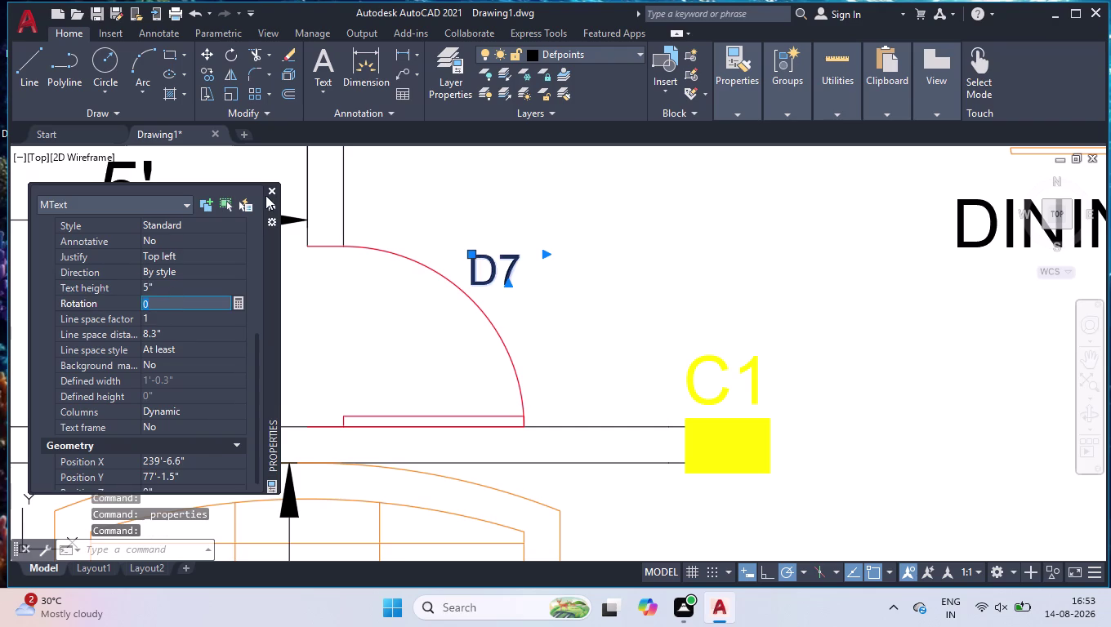
click(272, 192)
scroll(down, 3)
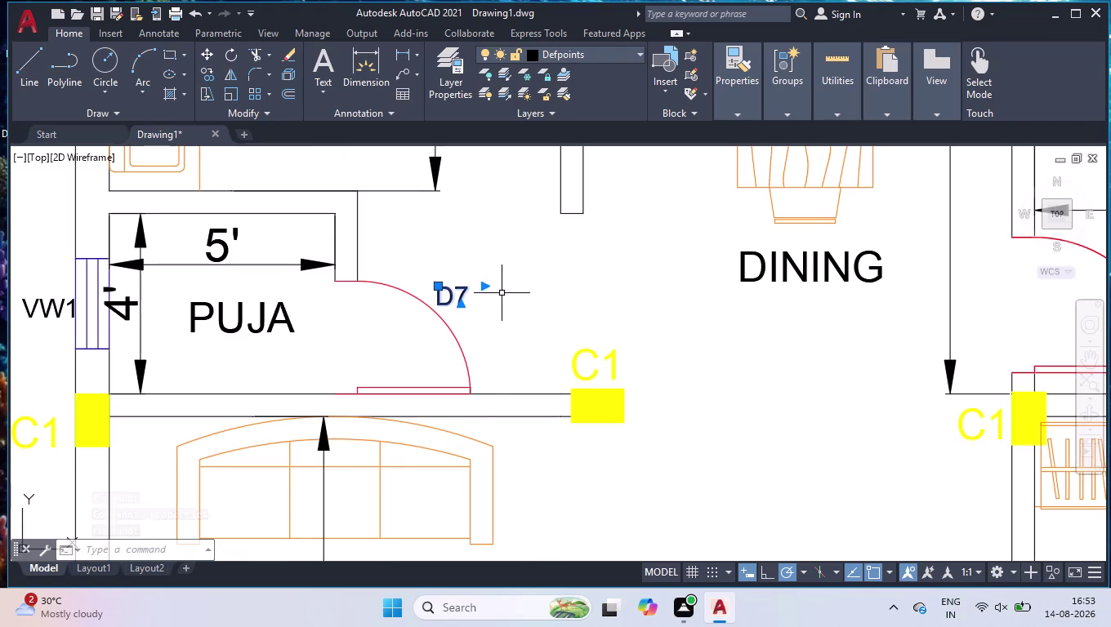
Copy the D7 label beside the dining-side and TOILET 01 doors.
text(CO)
key(Return)
click(459, 285)
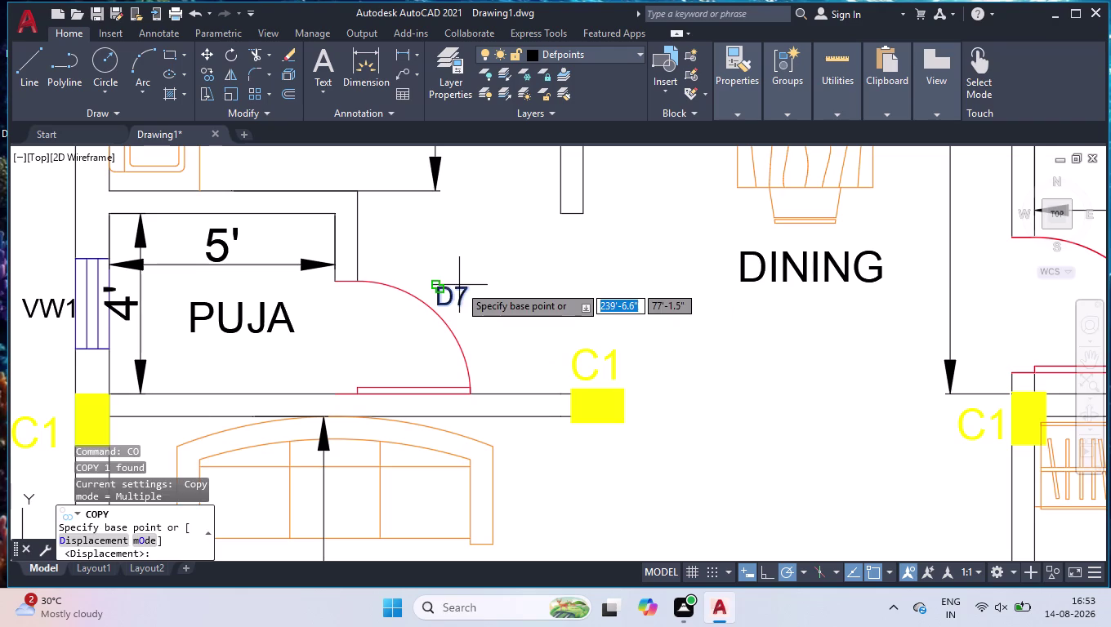
scroll(down, 3)
scroll(down, 3)
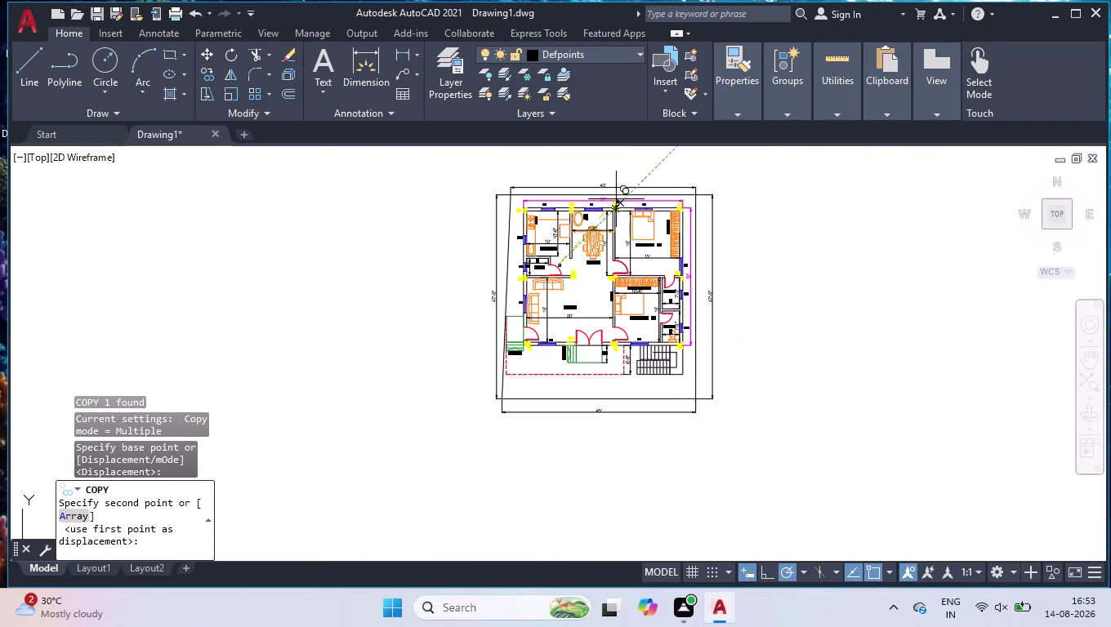
scroll(up, 3)
scroll(up, 3)
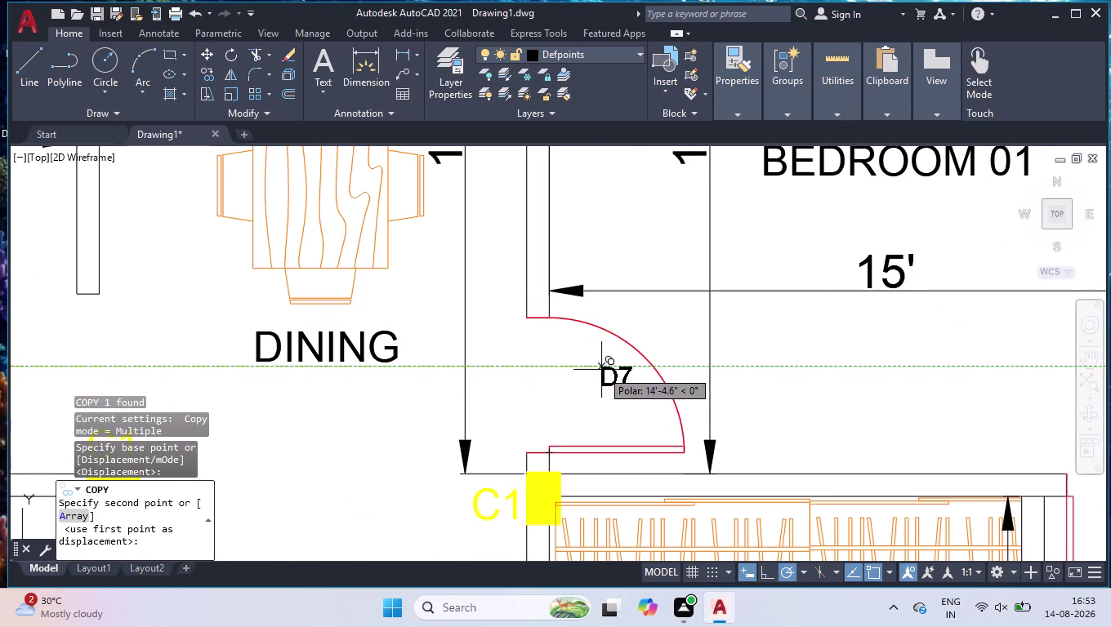
click(601, 370)
scroll(down, 3)
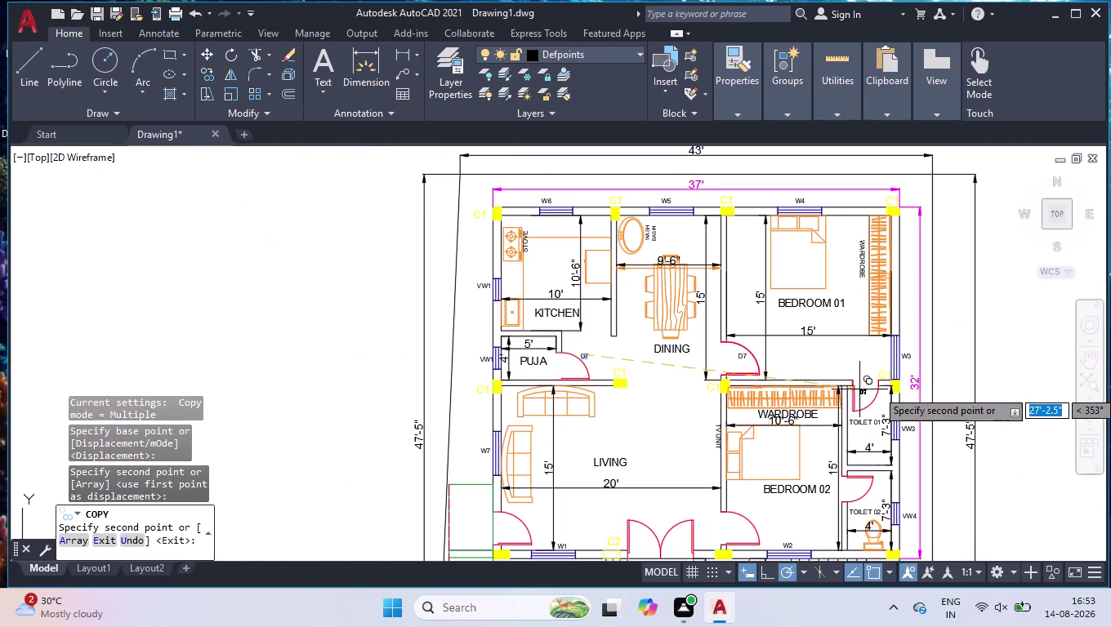
scroll(up, 3)
click(765, 409)
scroll(down, 3)
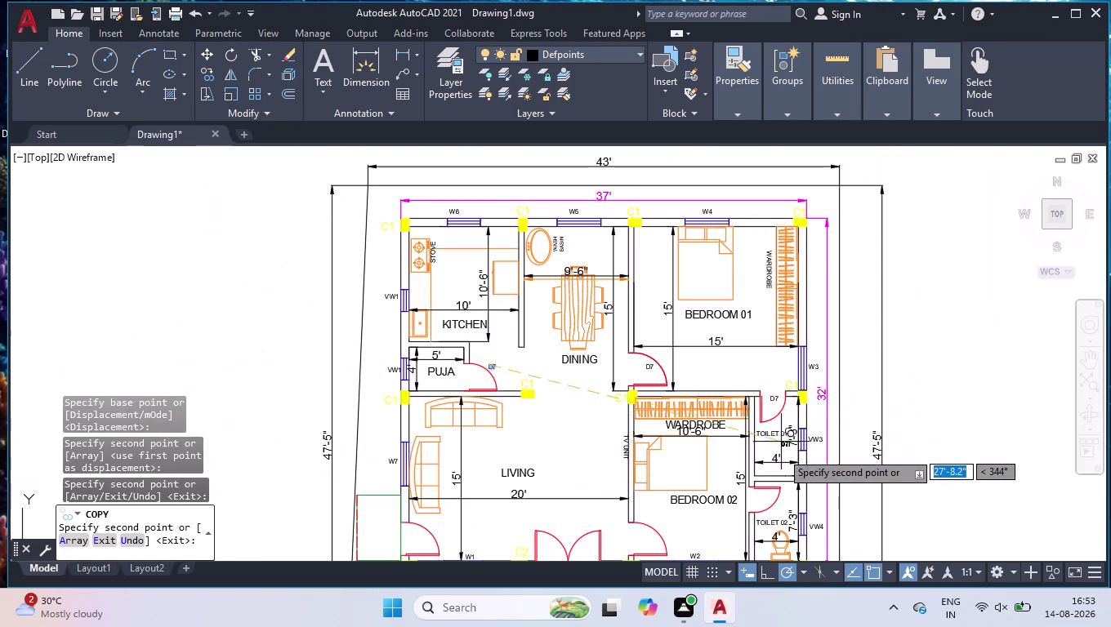
scroll(up, 3)
scroll(up, 3)
Place more D7 copies at TOILET 02, BEDROOM 02, the living room entrance and left door.
click(714, 518)
scroll(down, 3)
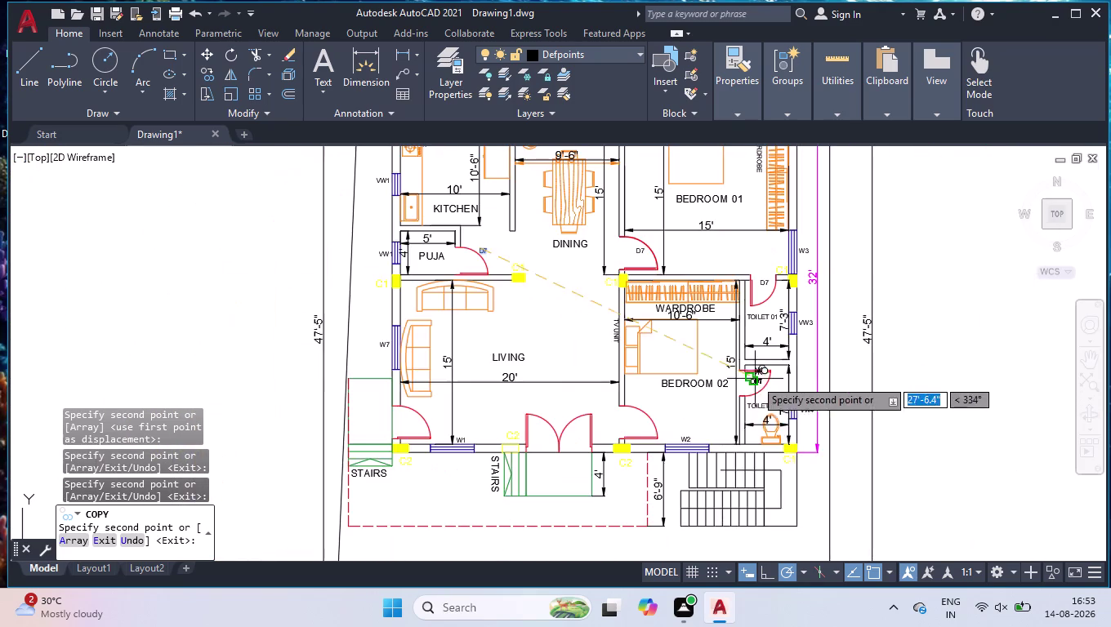
scroll(up, 3)
click(687, 428)
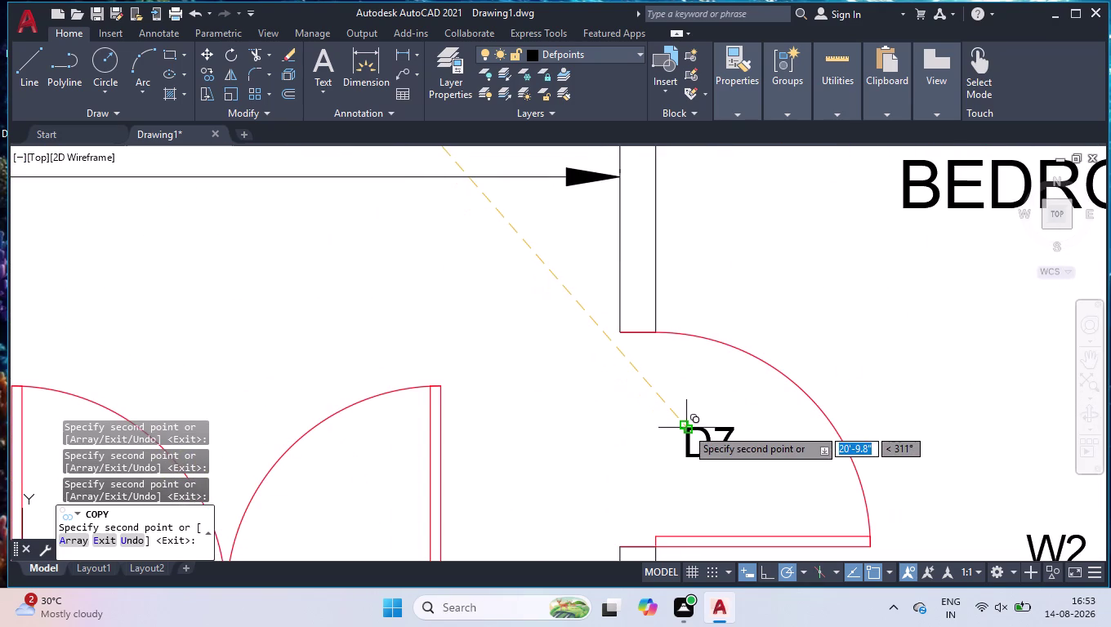
scroll(down, 3)
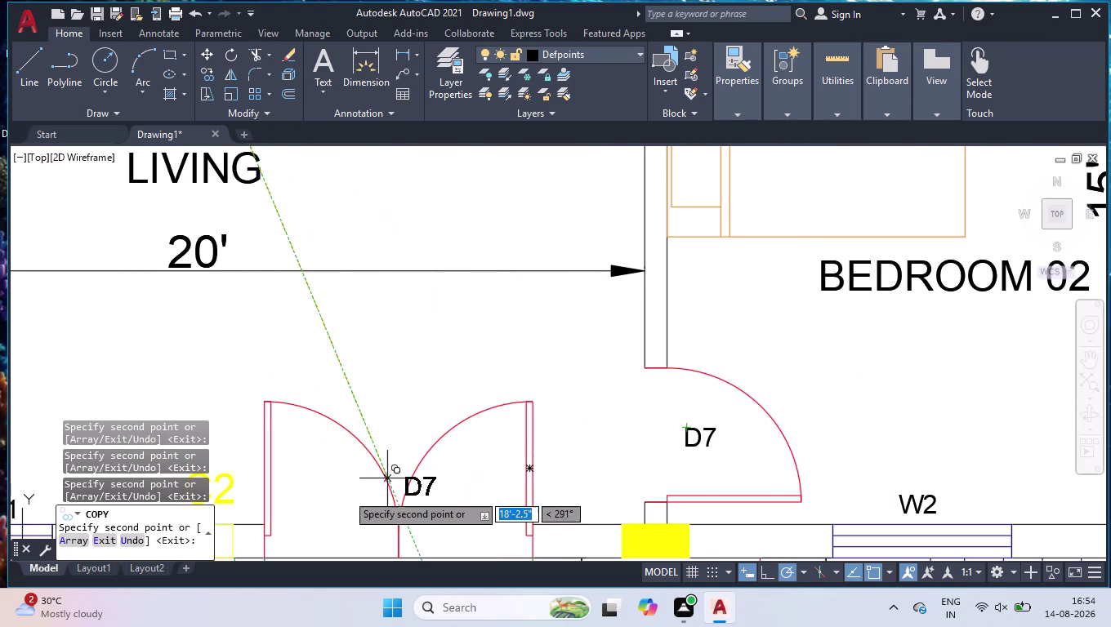
click(343, 515)
scroll(down, 3)
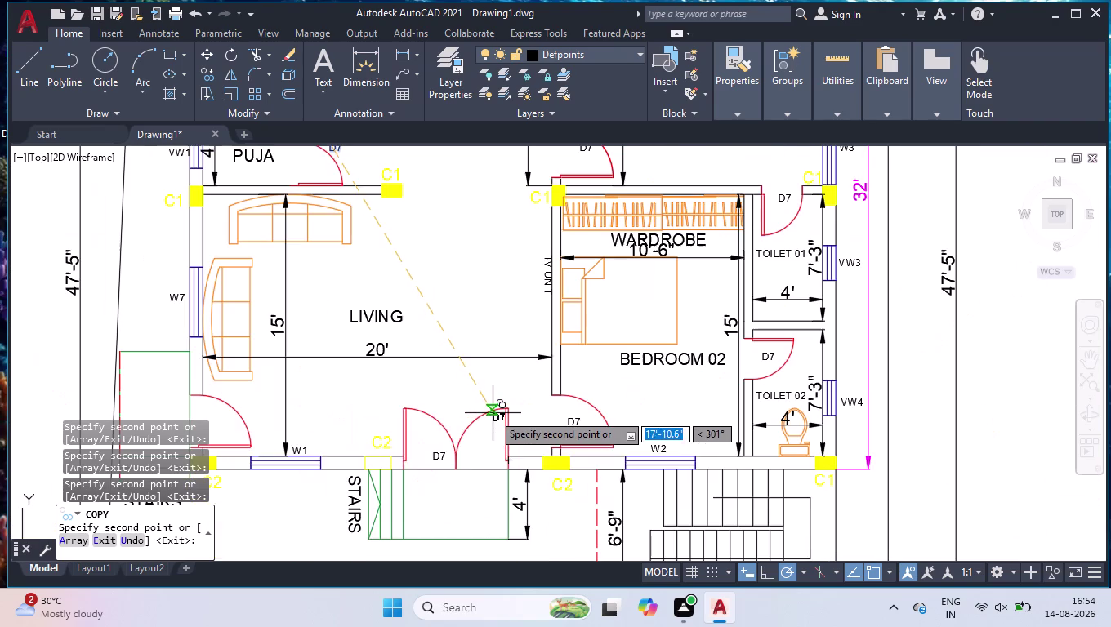
scroll(down, 3)
scroll(up, 3)
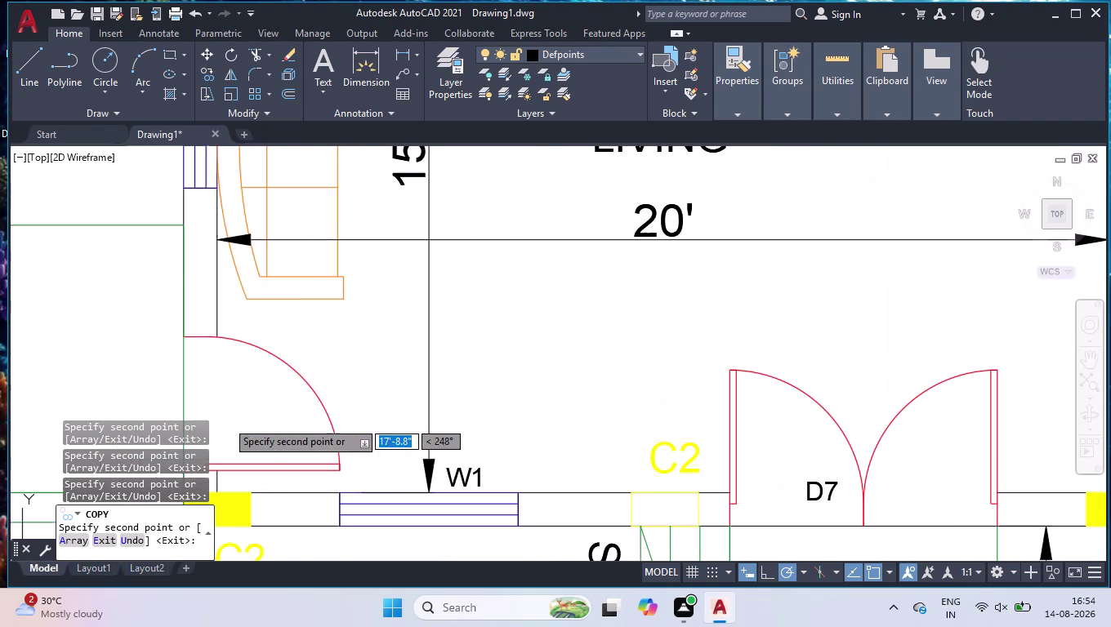
scroll(up, 3)
click(241, 408)
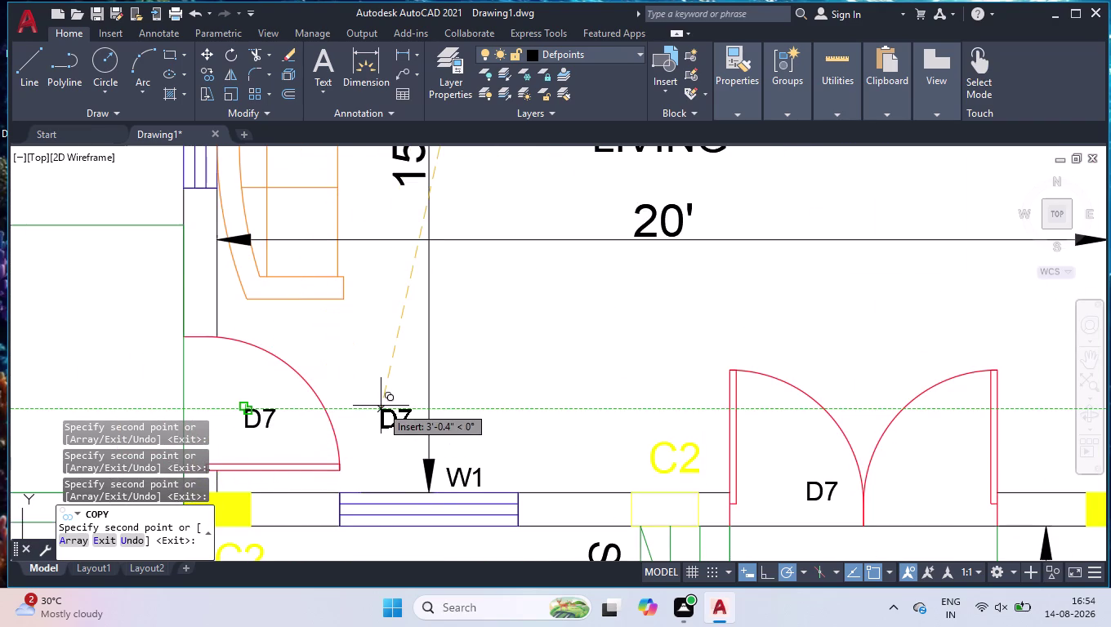
key(space)
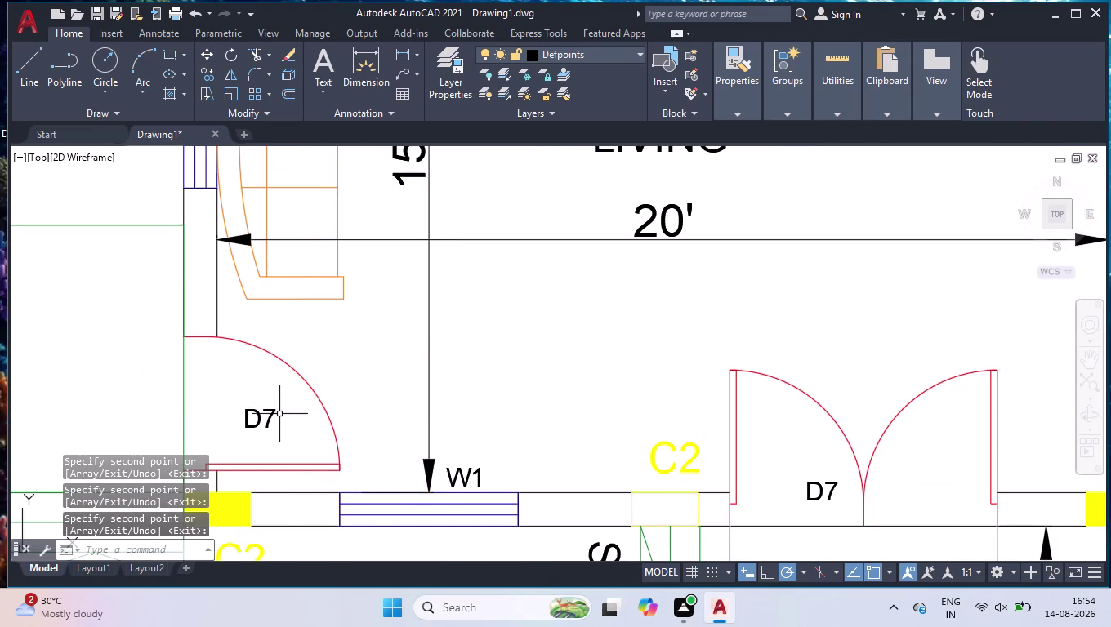
Change the living room's lower-left door label from D7 to D2.
double_click(275, 413)
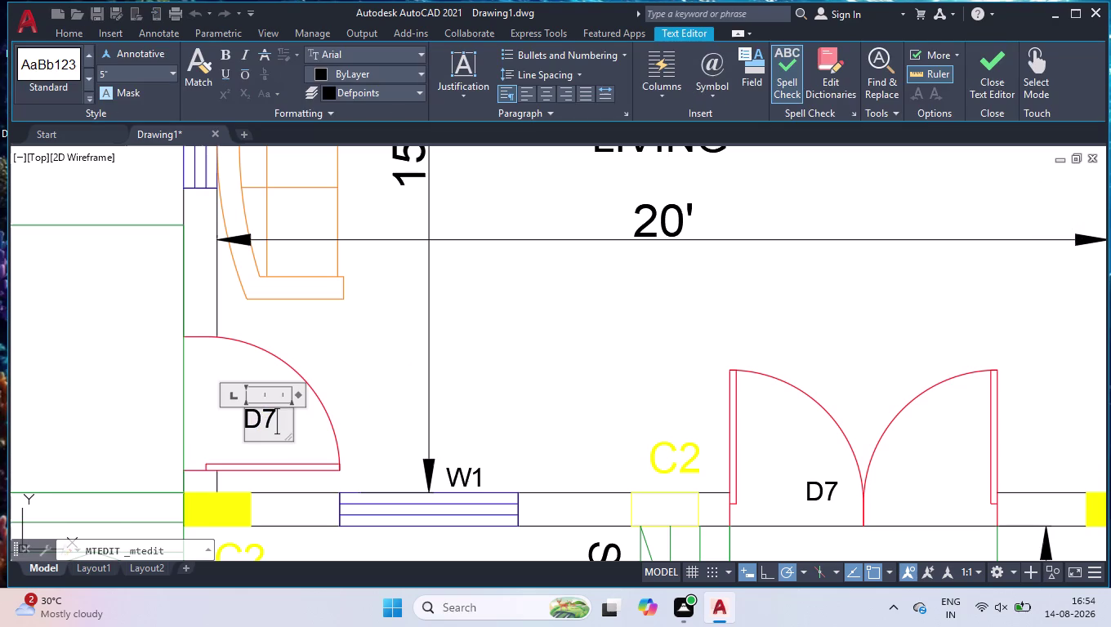
key(BackSpace)
key(2)
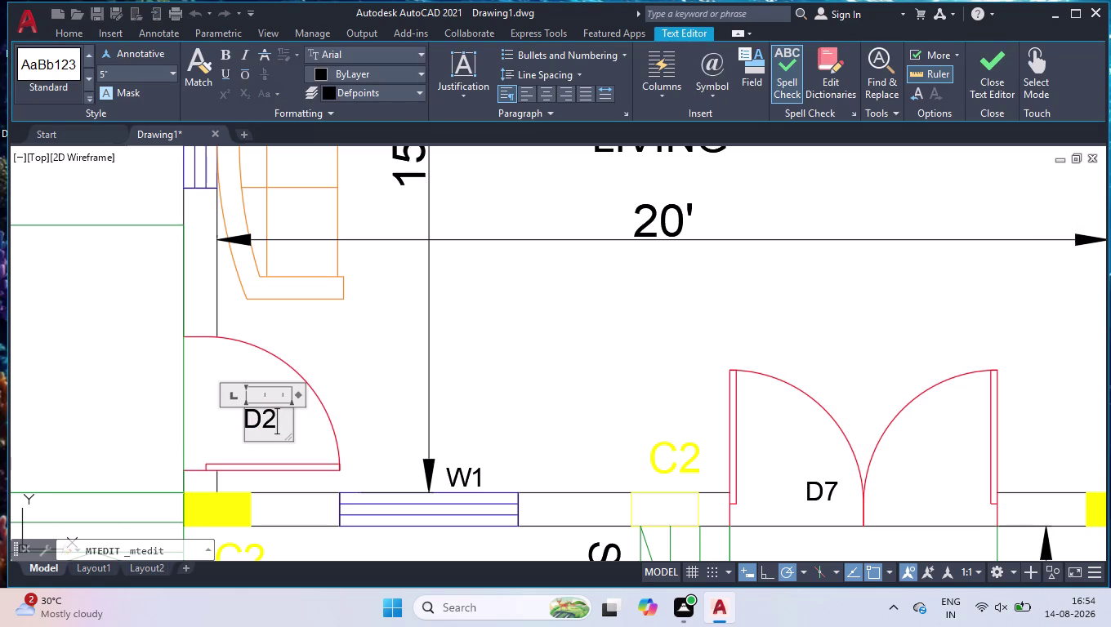
click(532, 296)
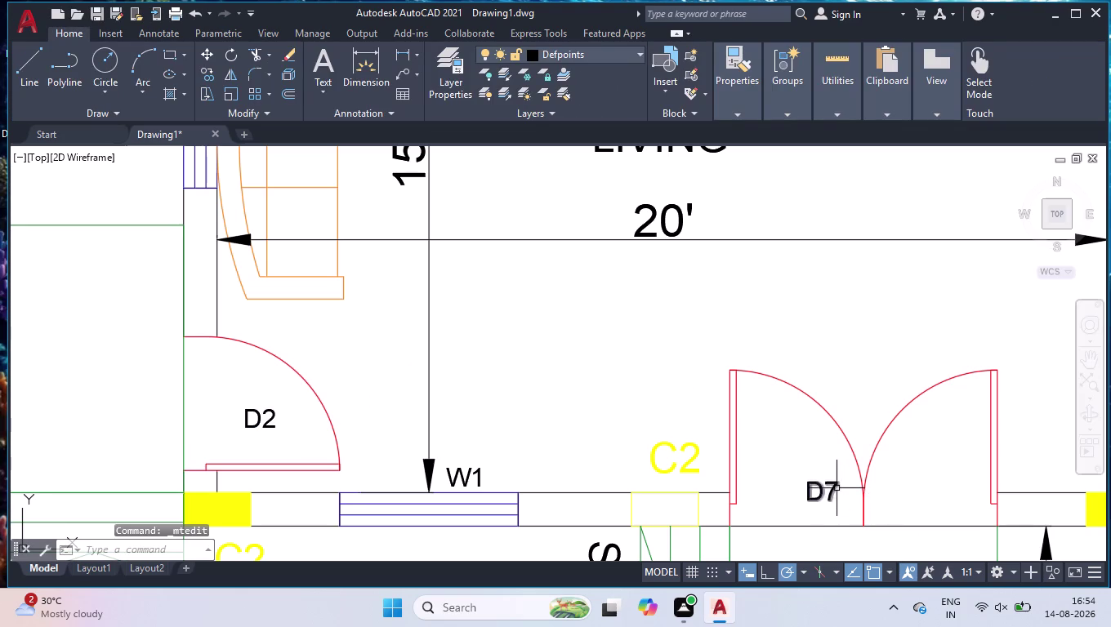
Renumber the main entrance double door's label to D1.
double_click(835, 486)
key(BackSpace)
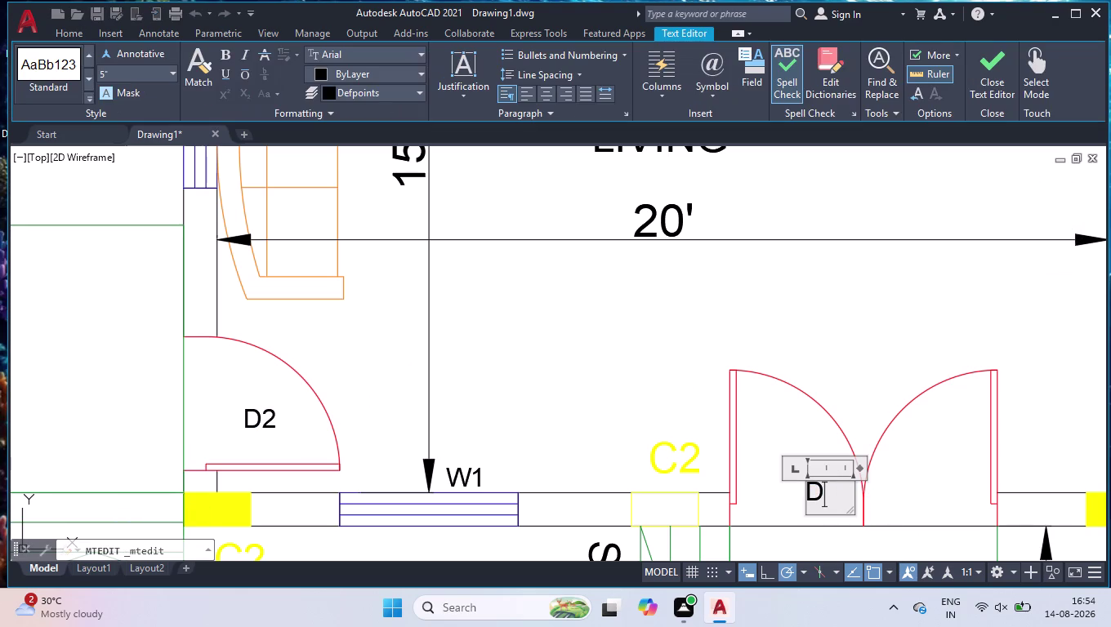
key(1)
click(847, 361)
scroll(down, 3)
scroll(down, 3)
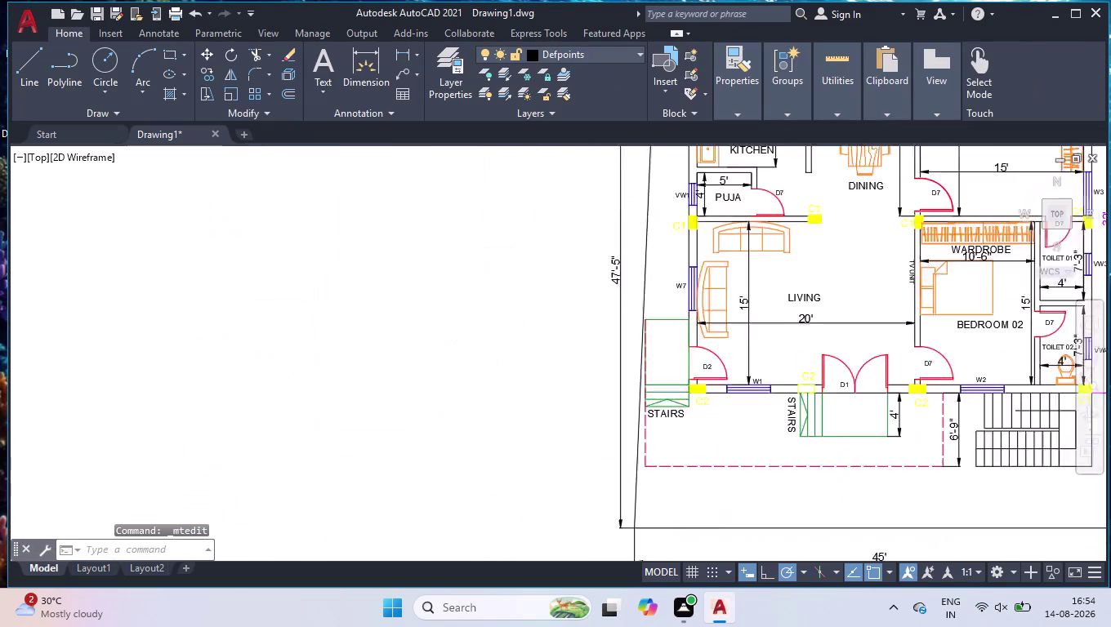
scroll(up, 3)
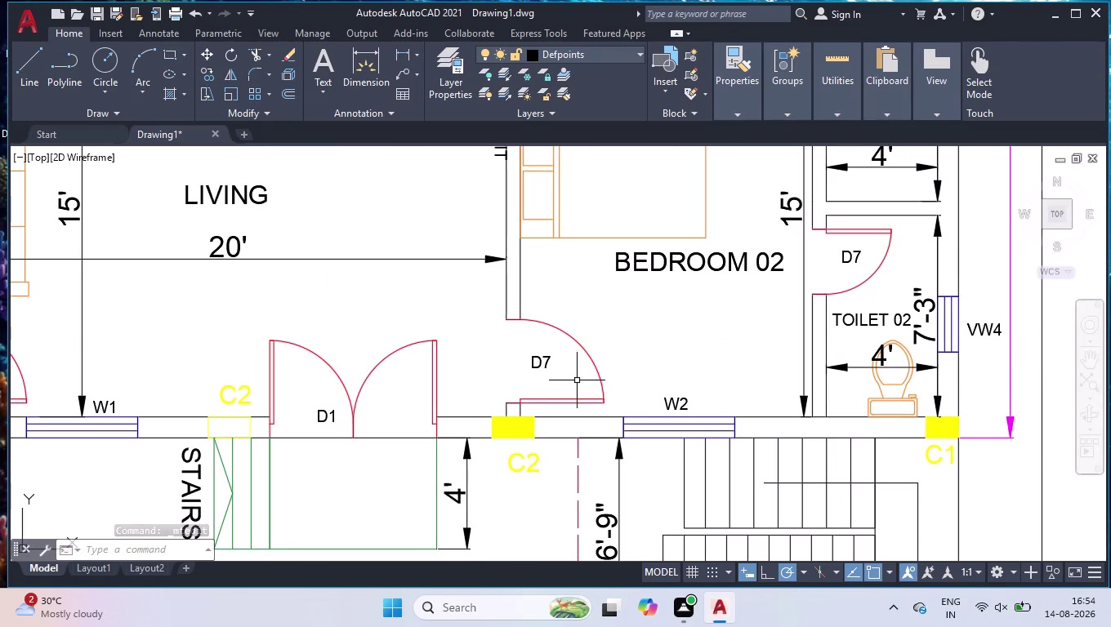
Renumber the Bedroom 02 door label to D3.
double_click(532, 361)
click(560, 369)
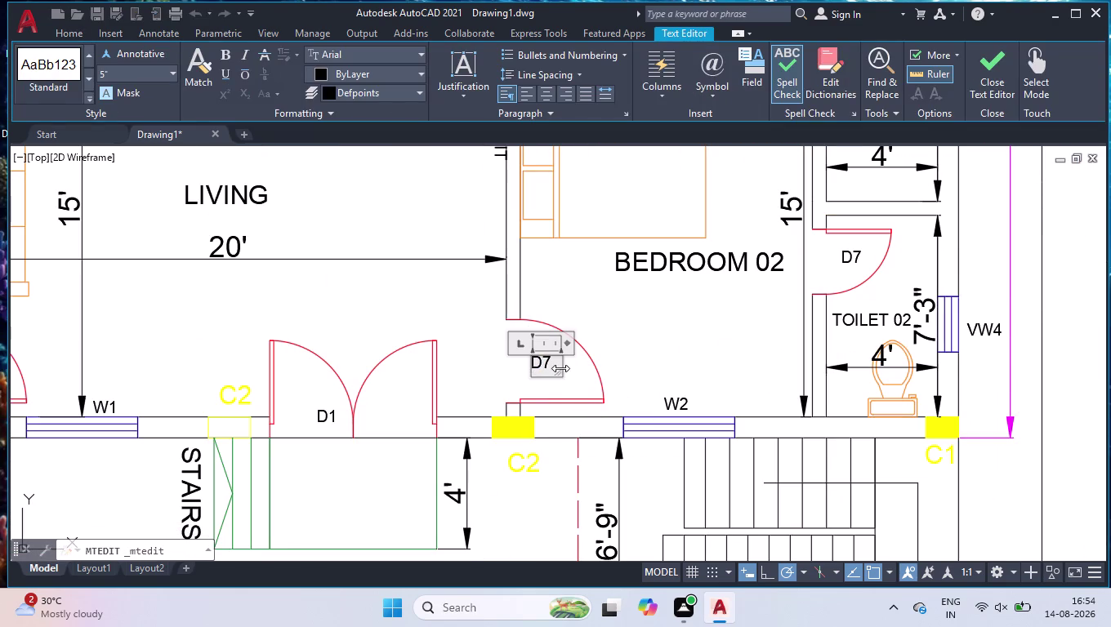
click(554, 368)
key(BackSpace)
key(3)
click(451, 282)
scroll(down, 3)
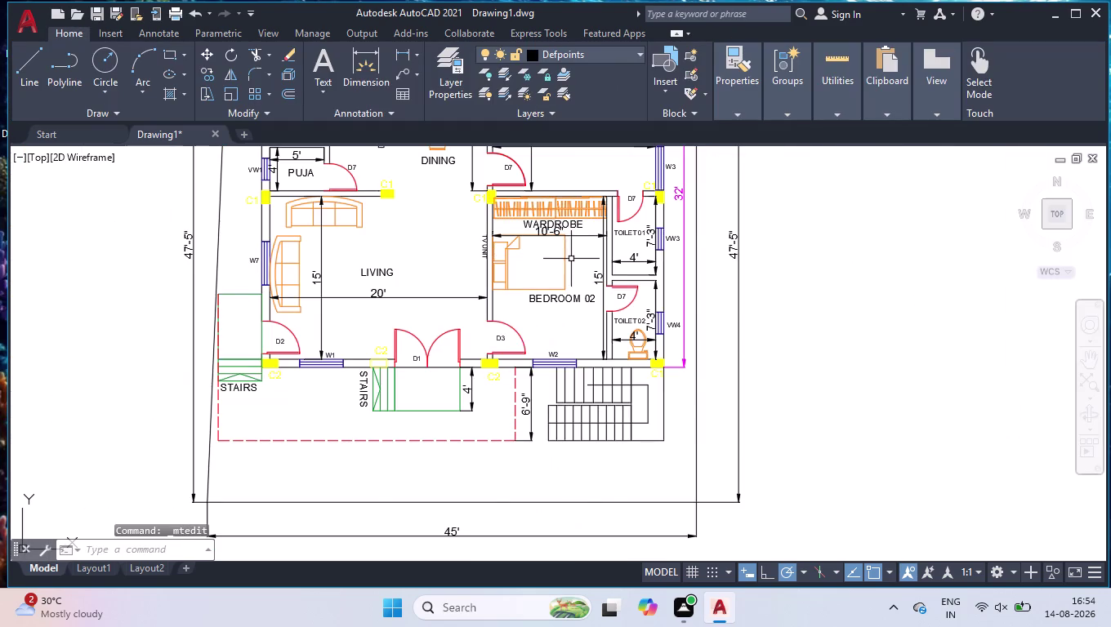
Change the toilet 02 door label from D7 to D4.
scroll(up, 3)
double_click(620, 345)
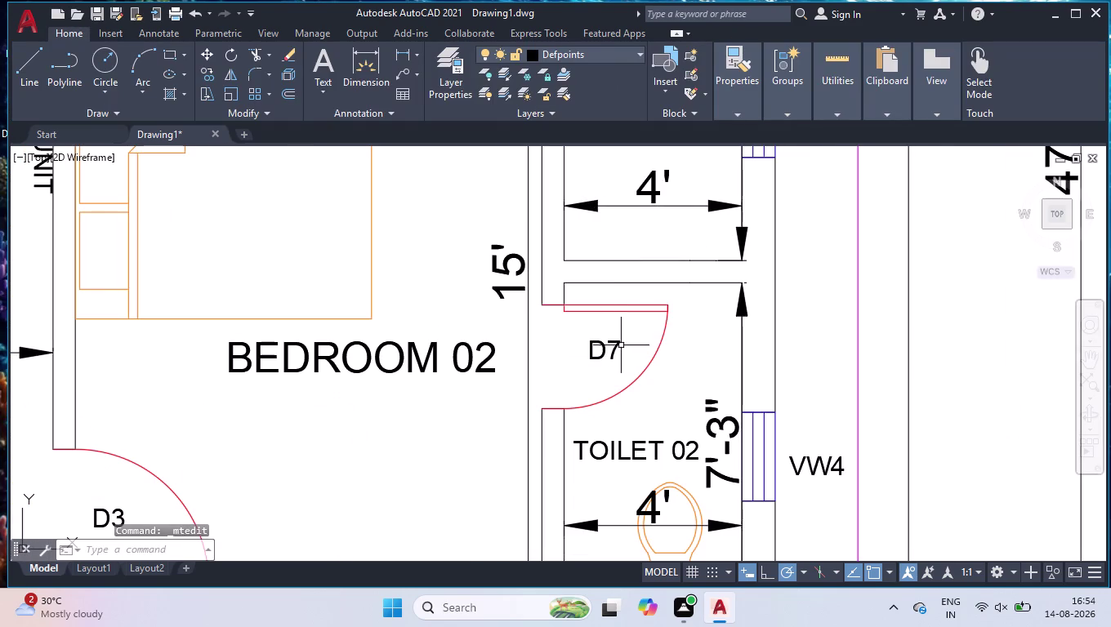
key(BackSpace)
key(4)
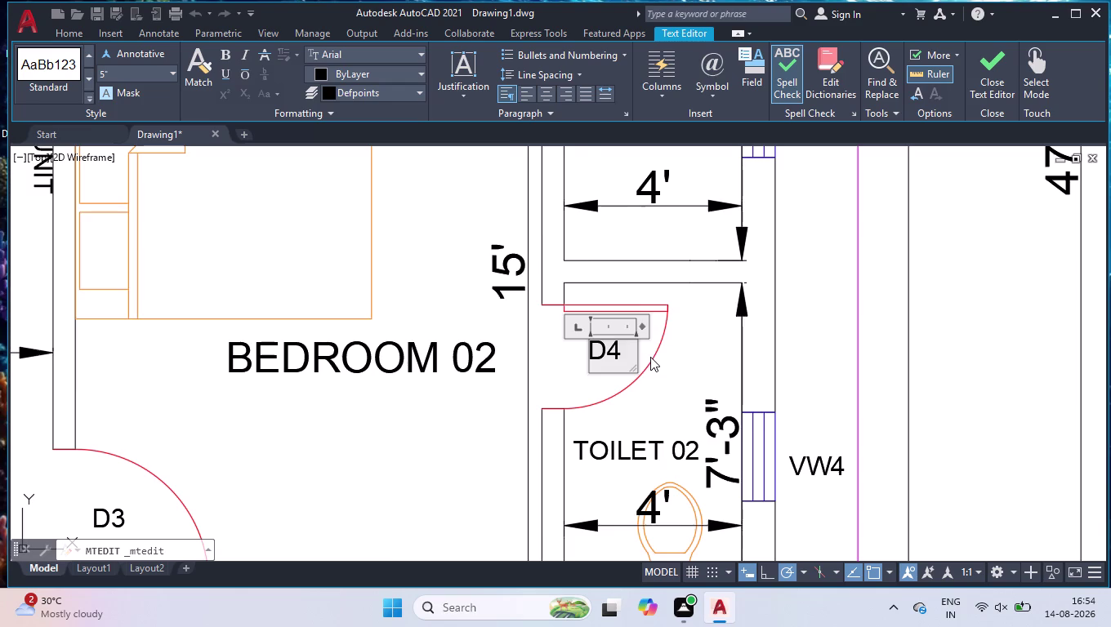
scroll(down, 3)
click(651, 180)
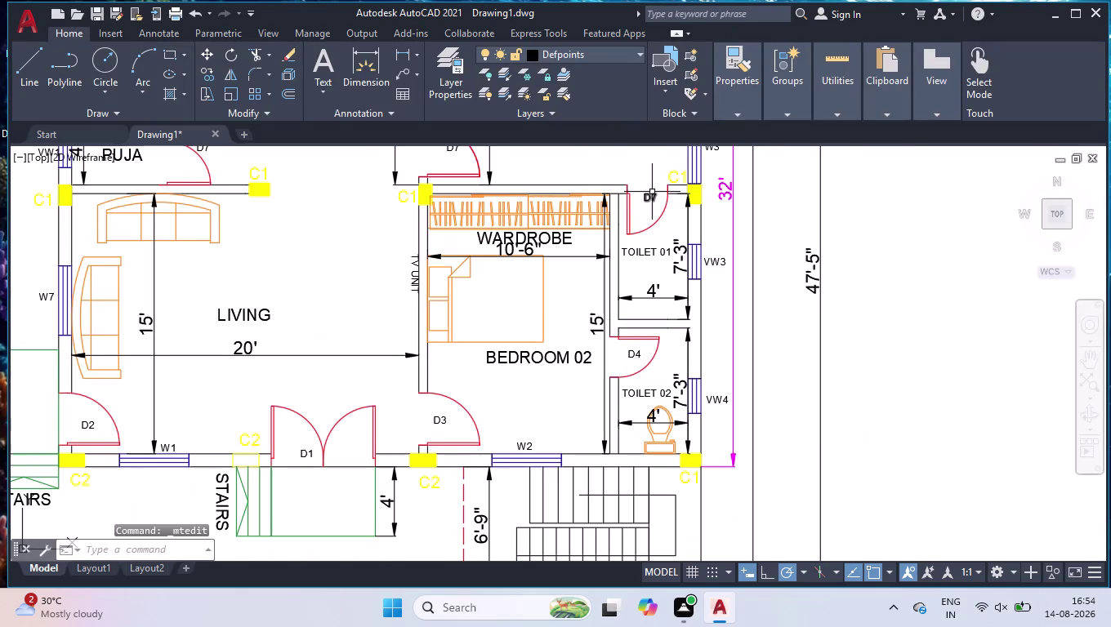
Renumber the toilet 01 door label to D5.
double_click(652, 193)
scroll(up, 3)
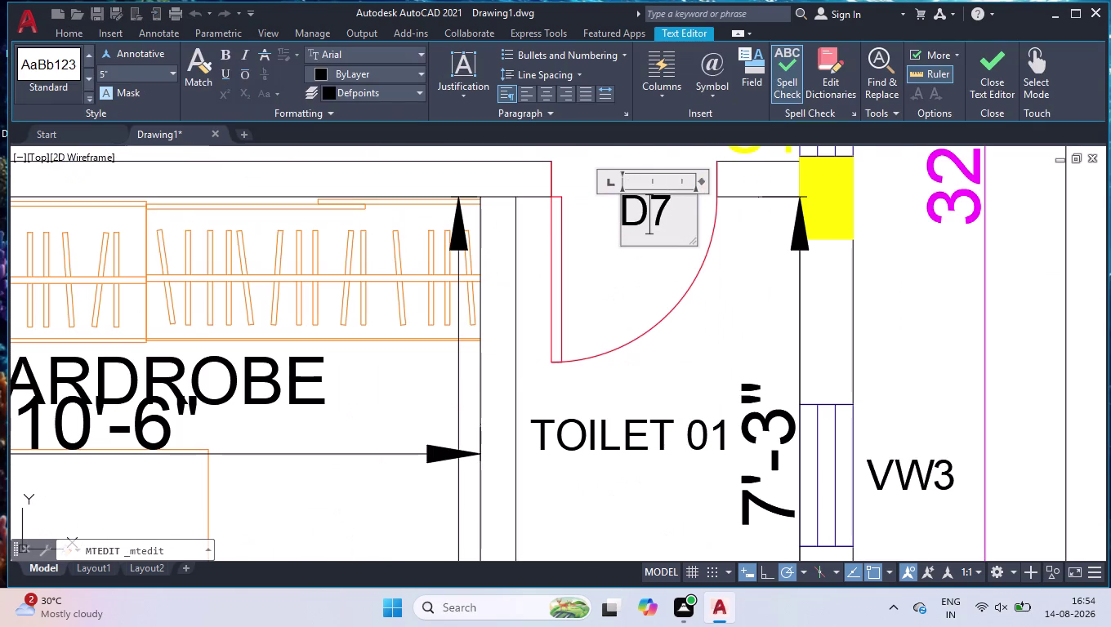
key(Right)
key(BackSpace)
key(5)
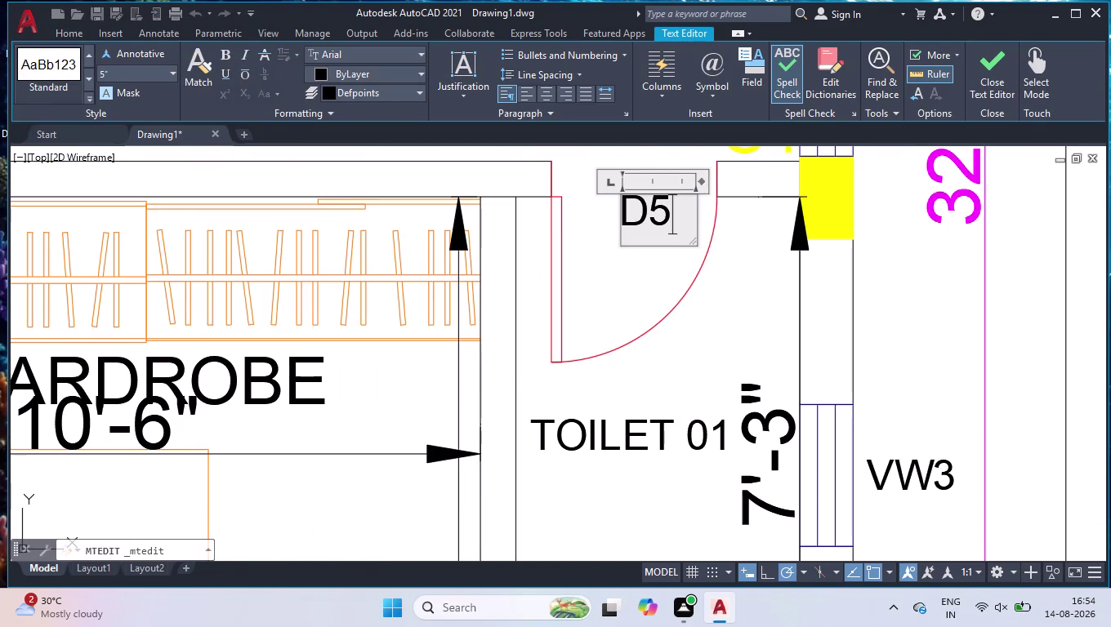
click(649, 300)
scroll(down, 3)
scroll(down, 3)
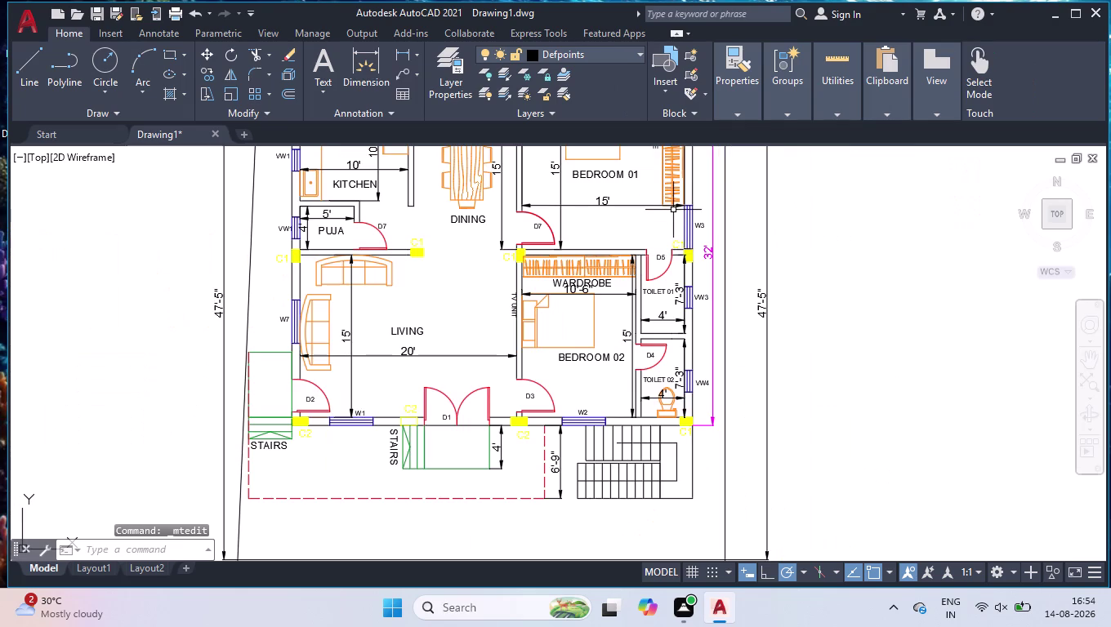
scroll(up, 3)
scroll(up, 3)
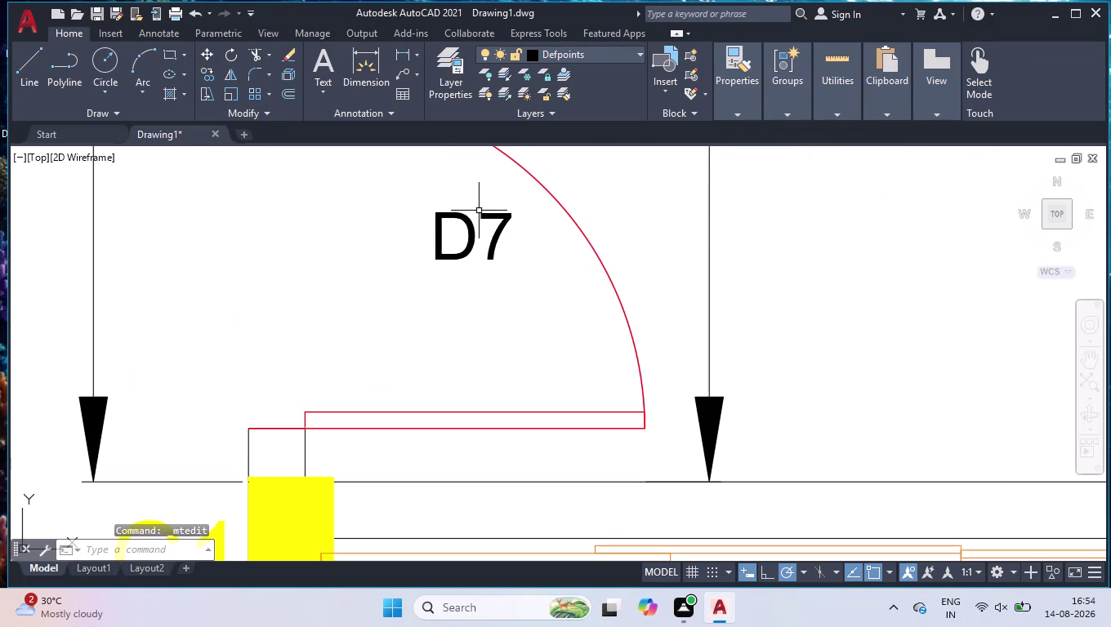
Renumber the Bedroom 01 door label to D6.
double_click(498, 214)
key(BackSpace)
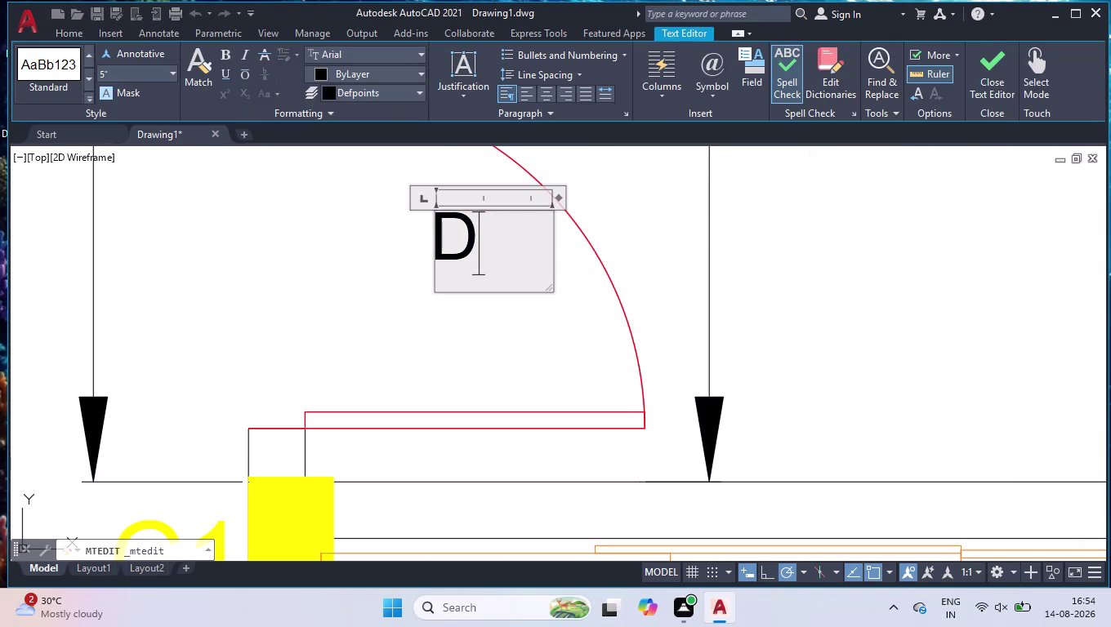
key(6)
click(308, 269)
scroll(down, 3)
scroll(down, 3)
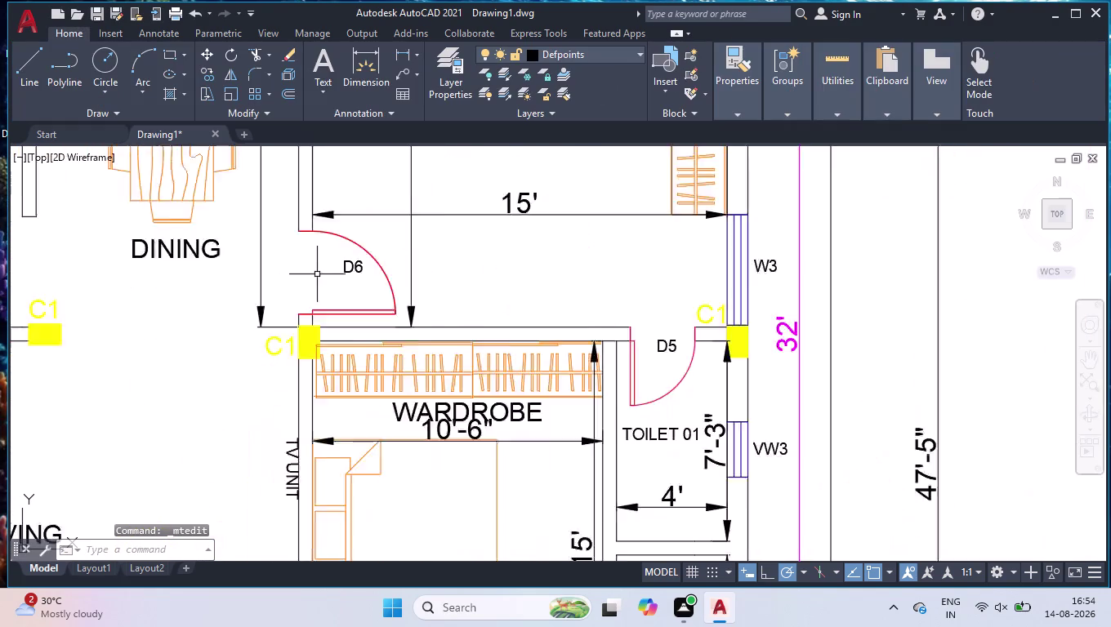
scroll(down, 3)
scroll(down, 3)
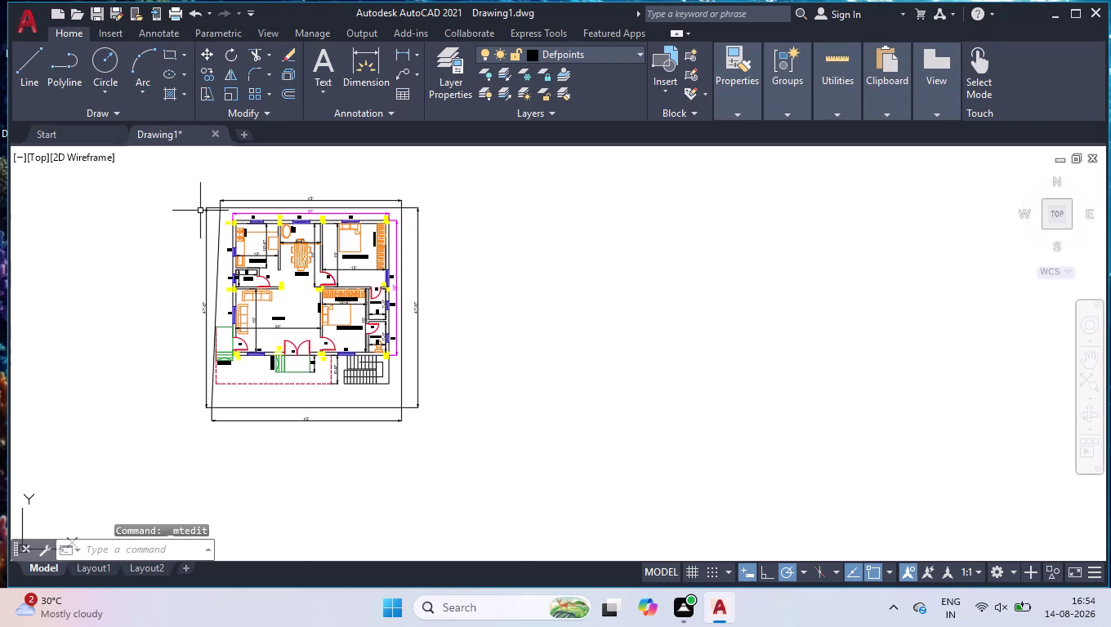
scroll(up, 3)
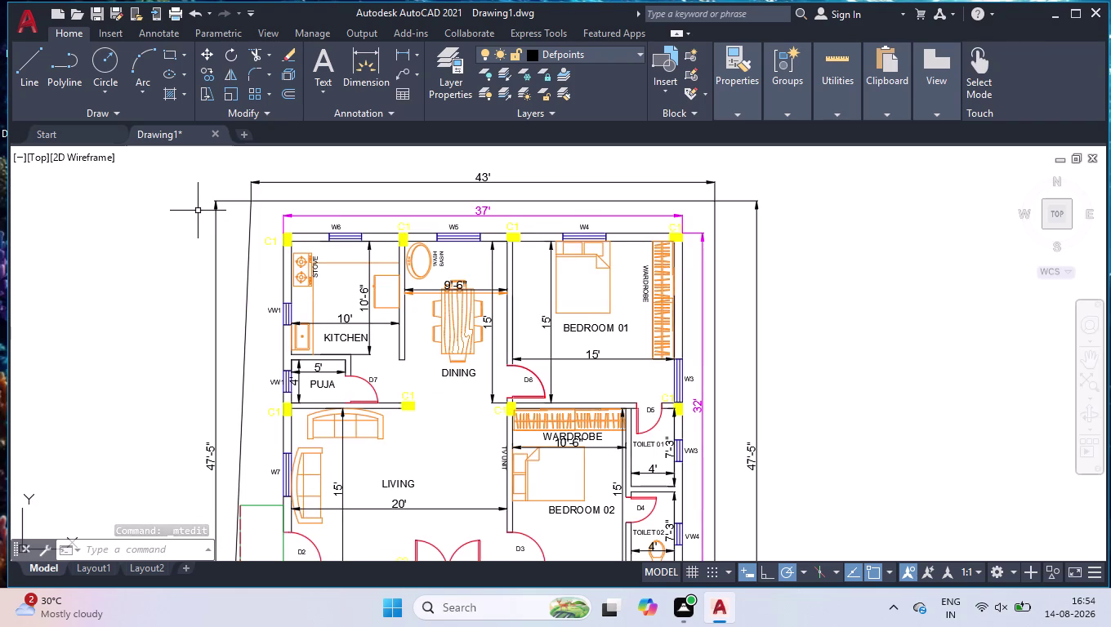